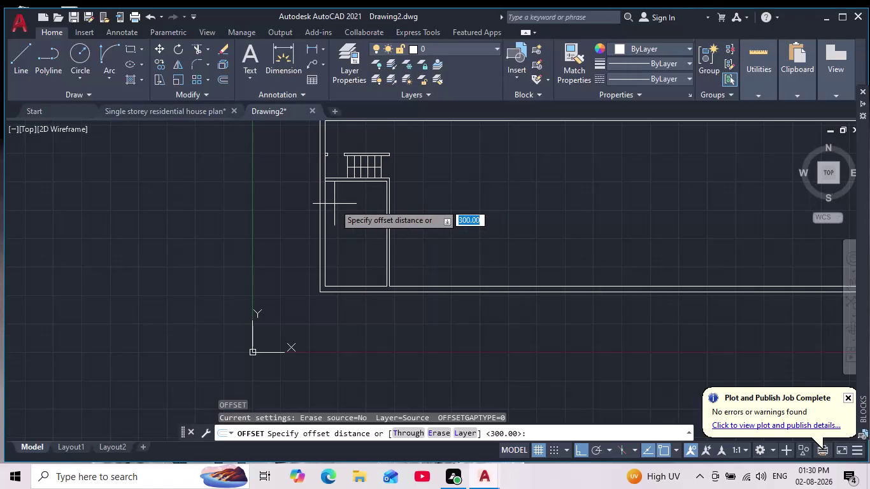
Offset the small room's top inner wall 1200 downward.
text(1)
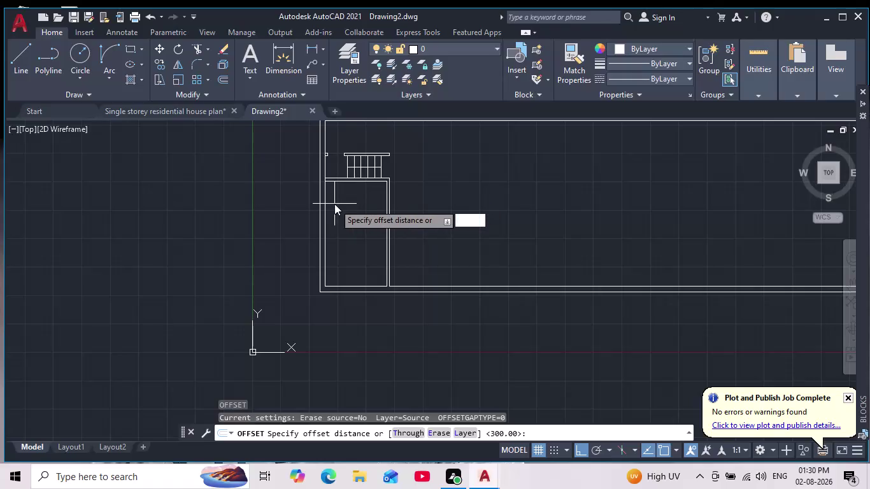
text(200)
key(Return)
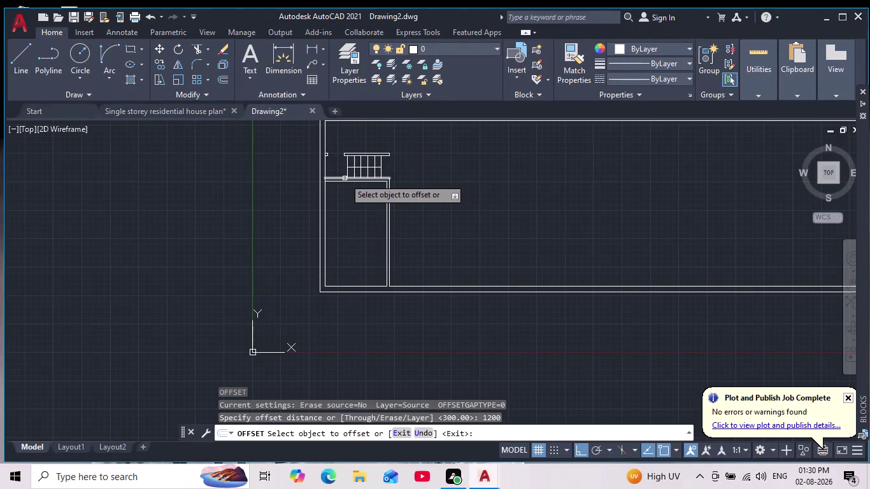
click(339, 181)
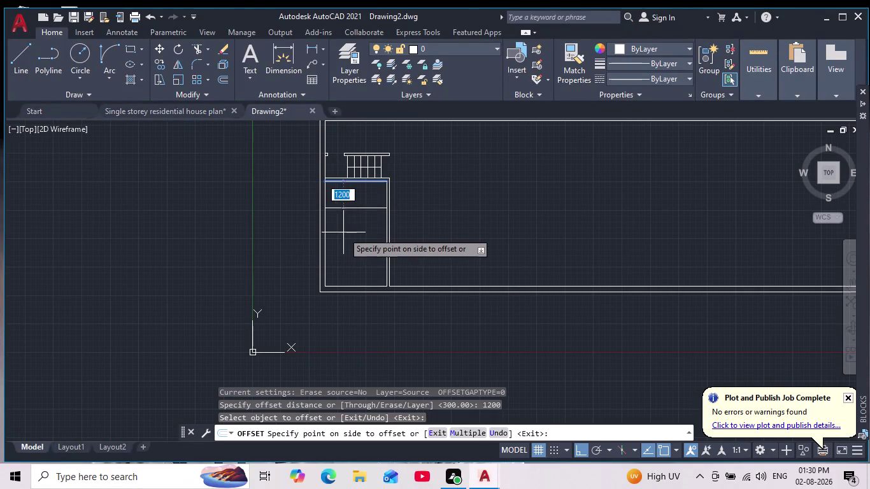
click(346, 232)
scroll(down, 3)
scroll(up, 3)
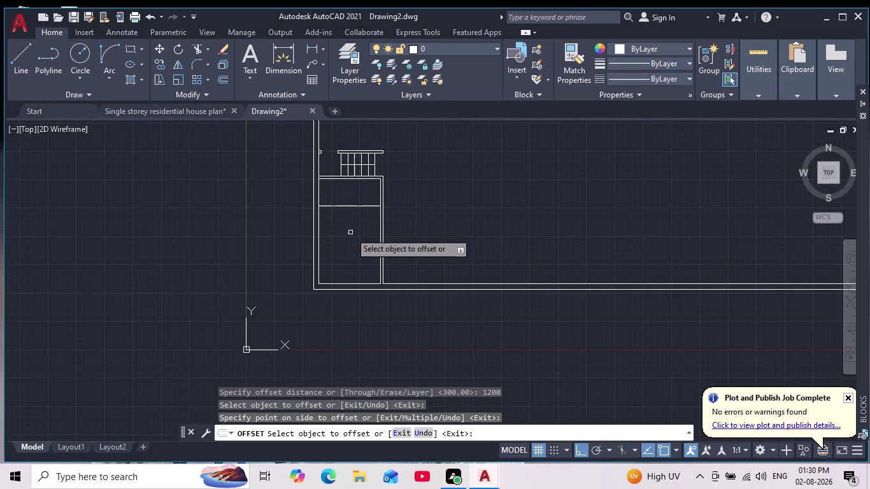
key(Return)
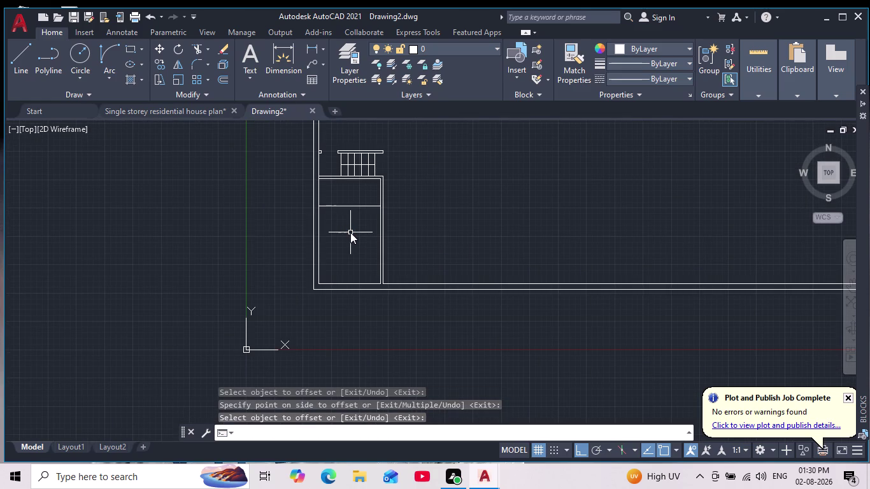
Offset the new horizontal line 115 below it to form a double wall.
key(Escape)
key(Escape)
key(o)
key(Return)
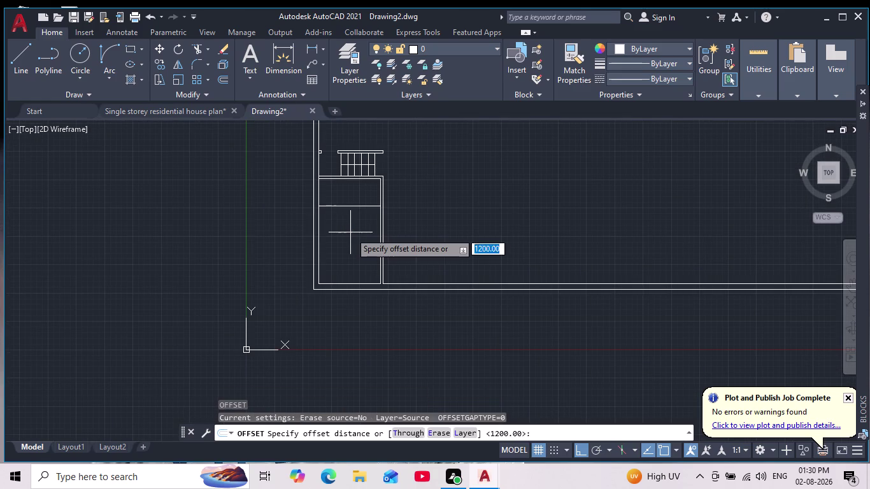
text(115)
key(Return)
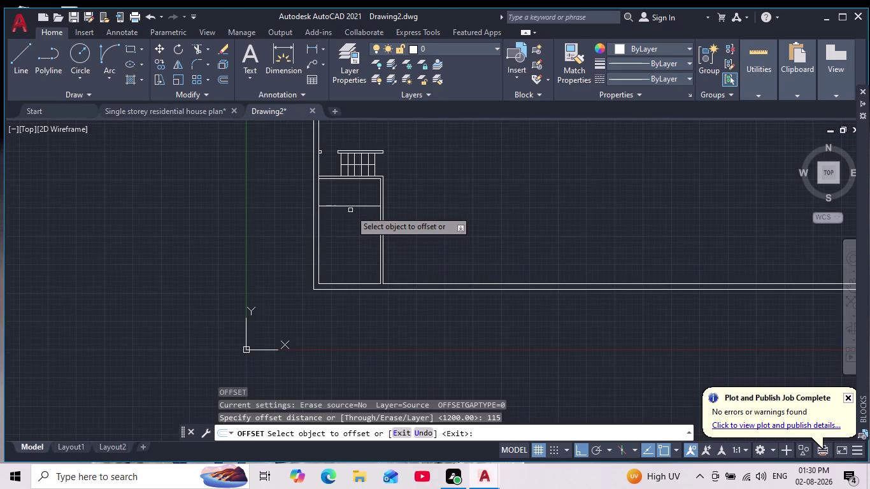
click(348, 207)
click(349, 217)
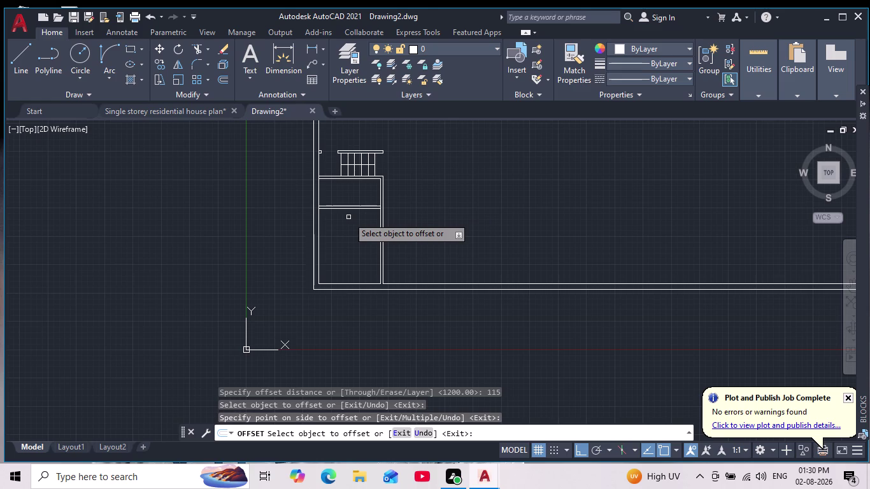
scroll(up, 3)
scroll(down, 3)
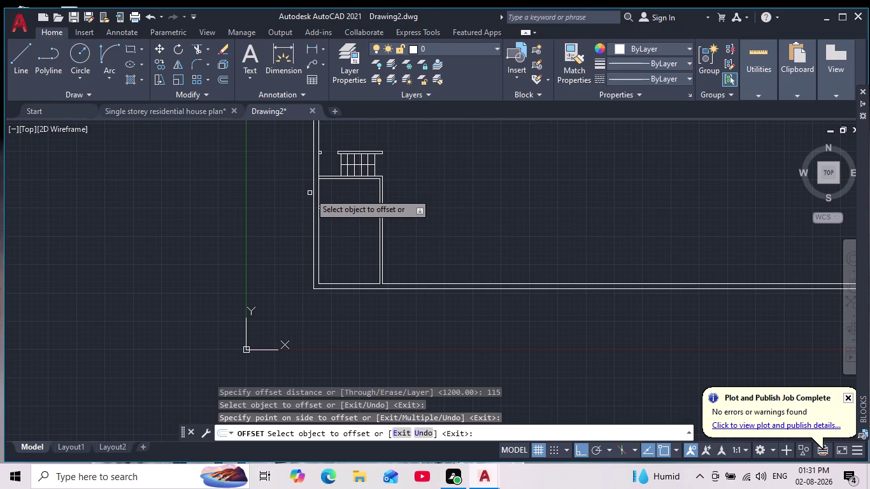
key(Escape)
key(Escape)
Draw a vertical line from the room's top-left corner down to the new interior wall.
scroll(up, 3)
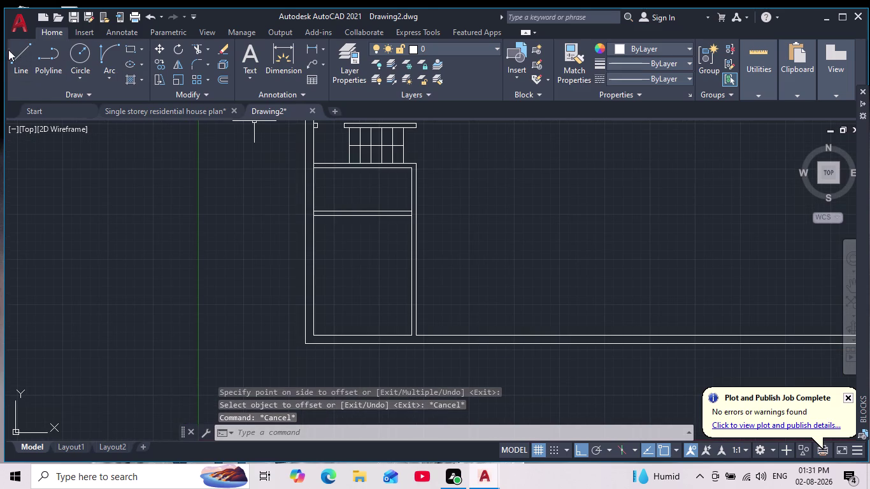
click(18, 51)
scroll(up, 3)
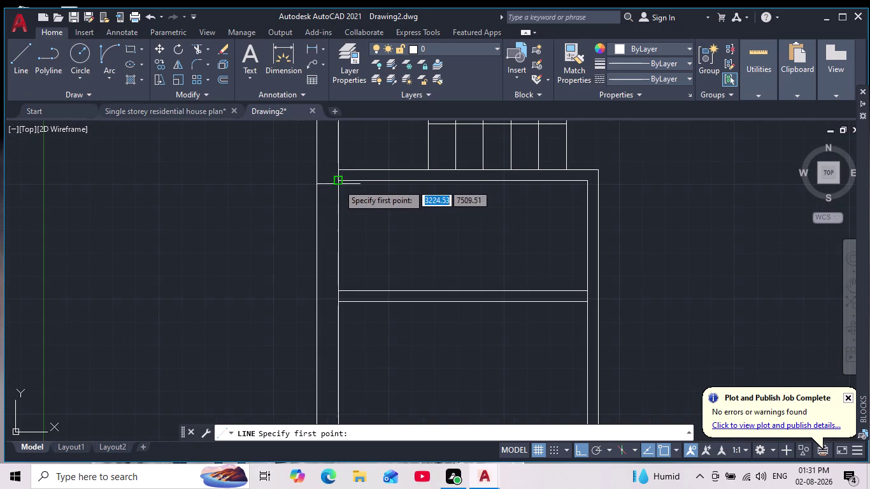
drag(337, 180, 342, 187)
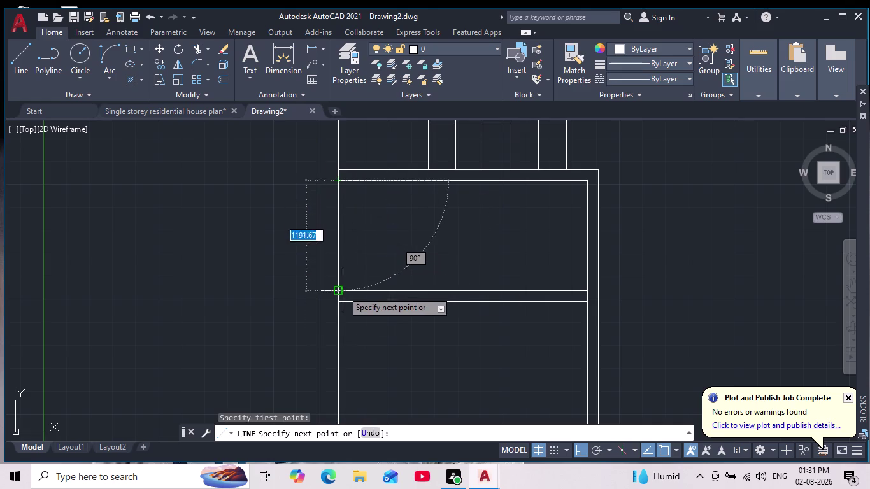
click(340, 290)
scroll(down, 3)
key(Escape)
middle_drag(366, 223, 354, 220)
scroll(down, 3)
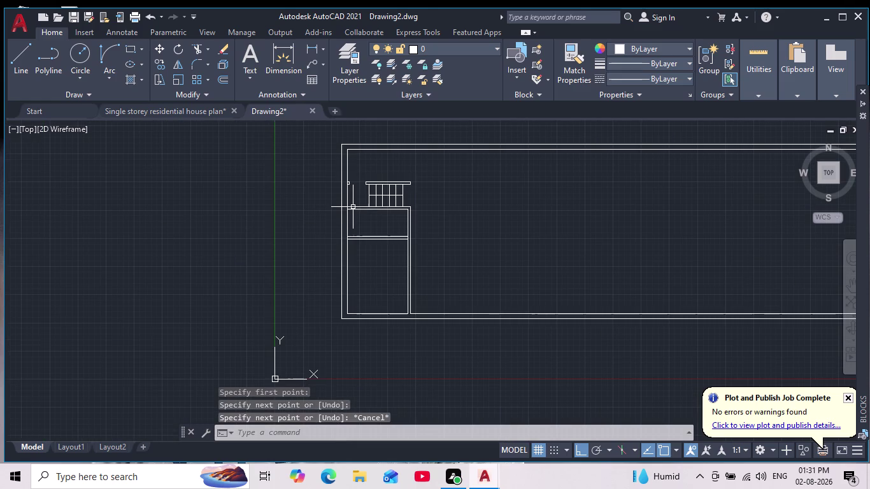
Offset the room's left inner wall 1500 to the right.
key(o)
key(Return)
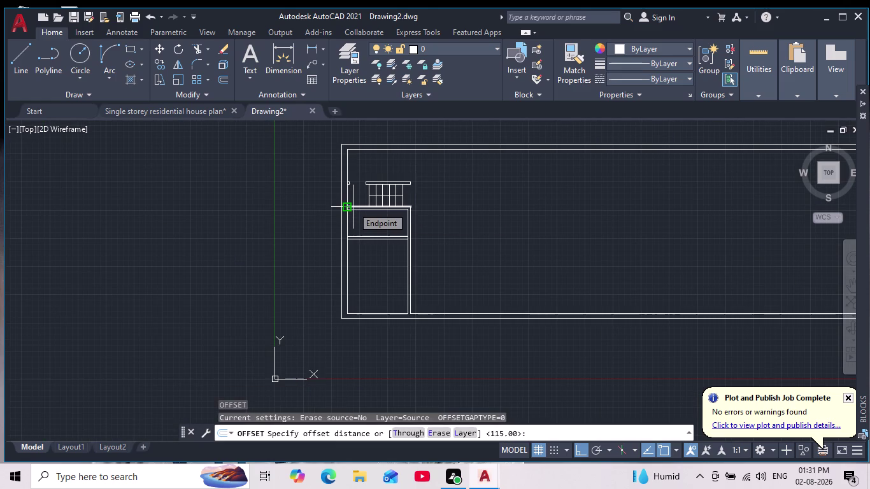
scroll(down, 3)
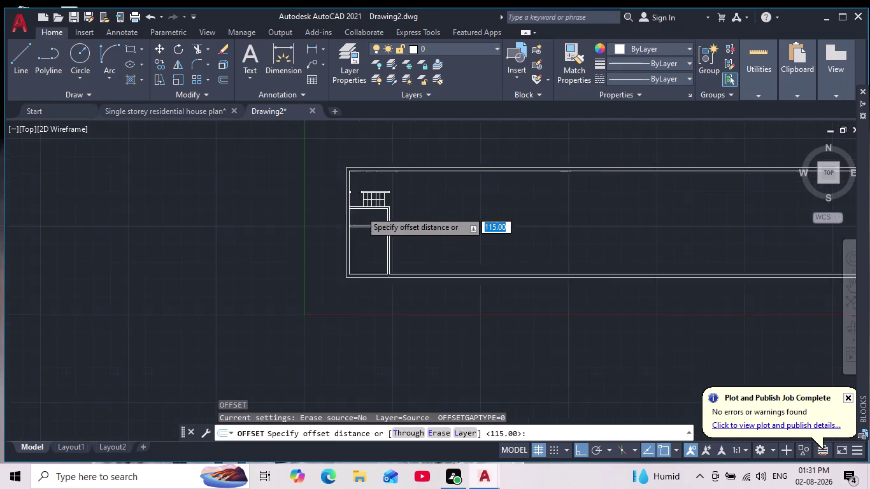
scroll(up, 3)
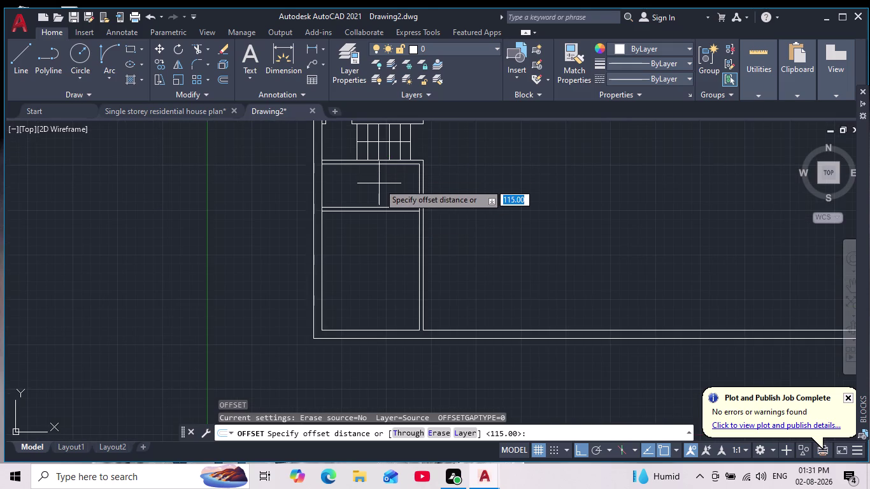
middle_drag(379, 183, 372, 211)
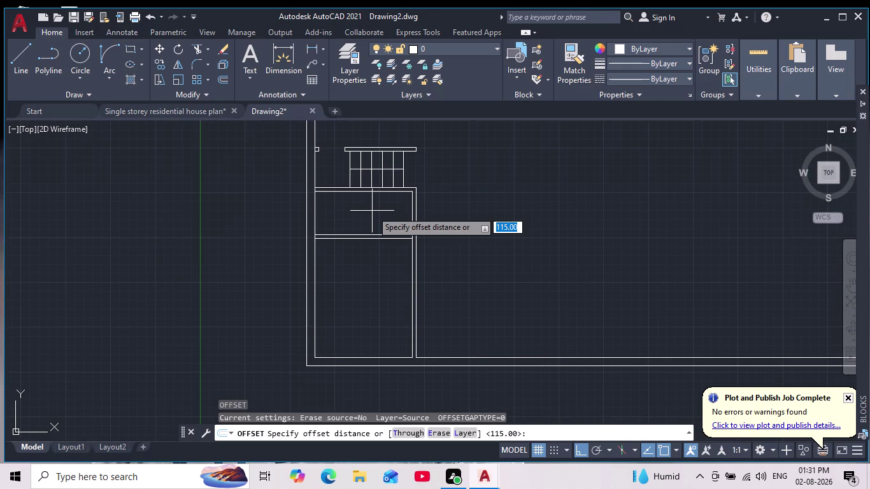
text(1500)
key(Return)
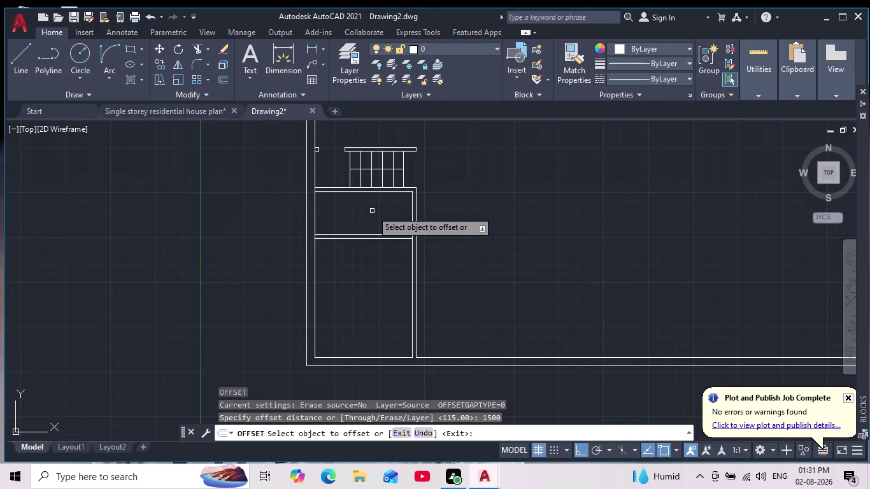
click(313, 216)
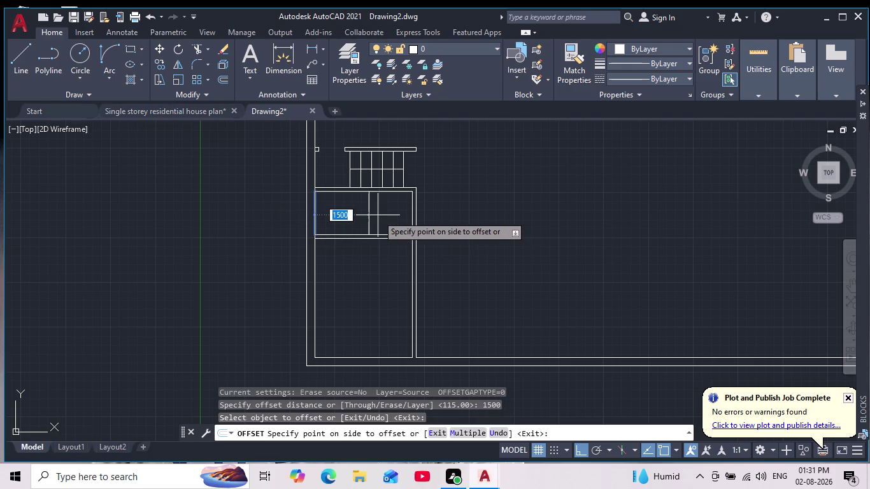
click(377, 215)
scroll(down, 3)
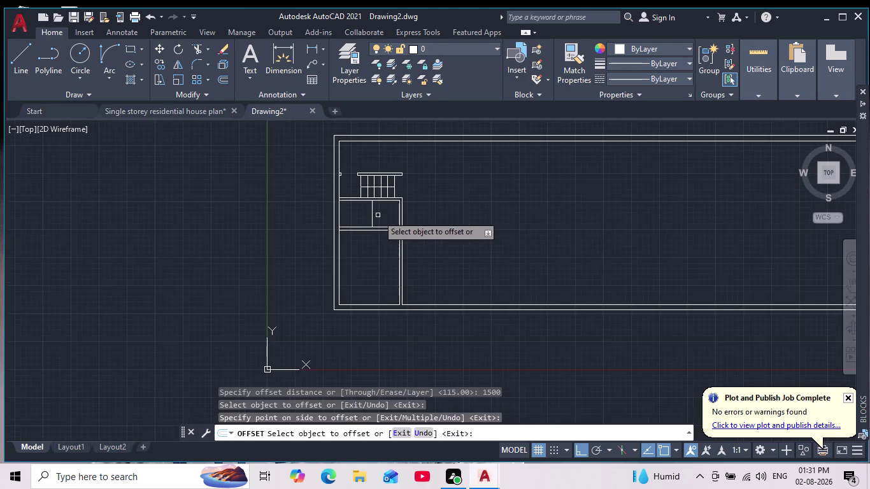
scroll(up, 3)
middle_click(378, 231)
key(Return)
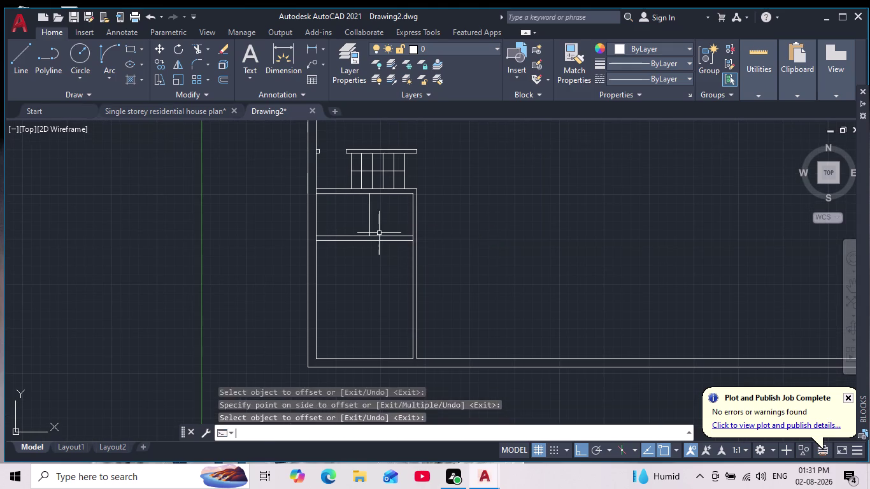
Offset the new vertical partition line by 115 to make a double-line wall.
key(Return)
text(115)
key(Return)
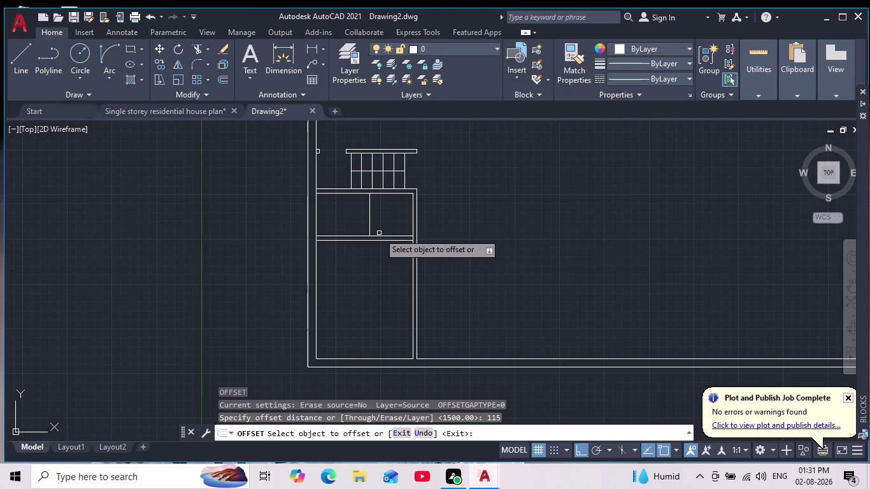
click(370, 223)
click(375, 223)
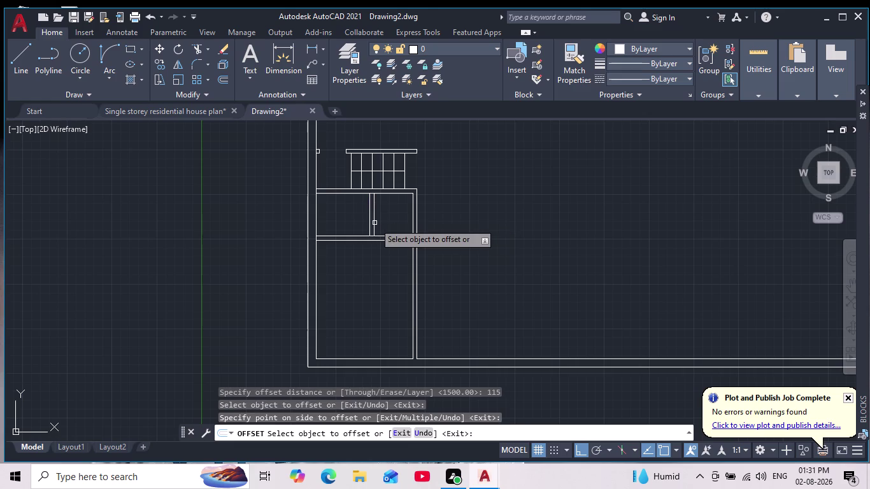
scroll(down, 3)
scroll(up, 3)
scroll(down, 3)
scroll(up, 3)
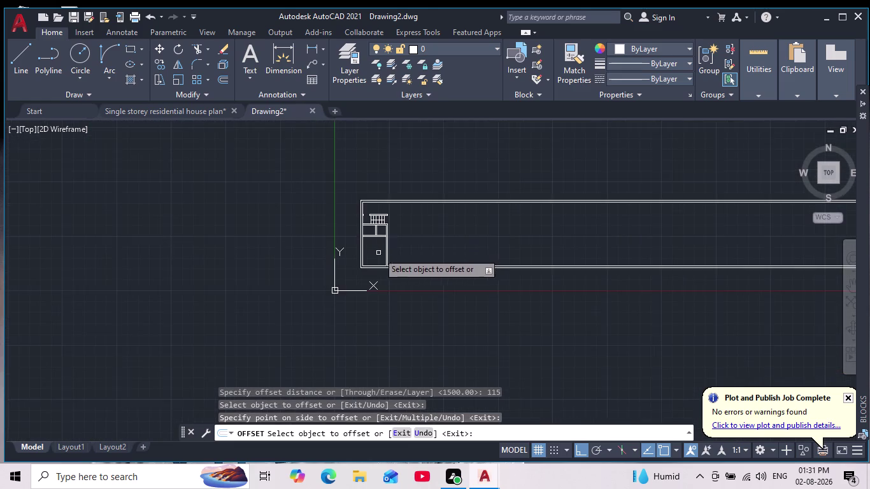
scroll(up, 3)
scroll(up, 3)
middle_drag(358, 223, 350, 247)
scroll(down, 3)
scroll(up, 3)
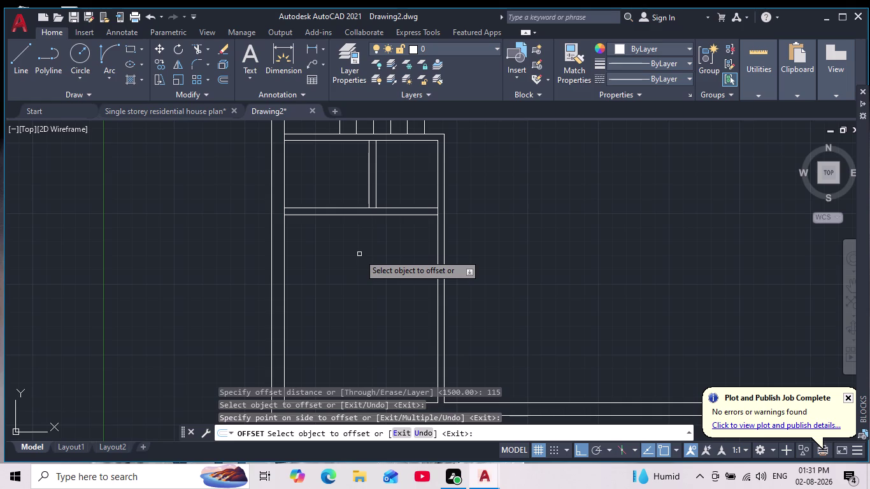
scroll(down, 3)
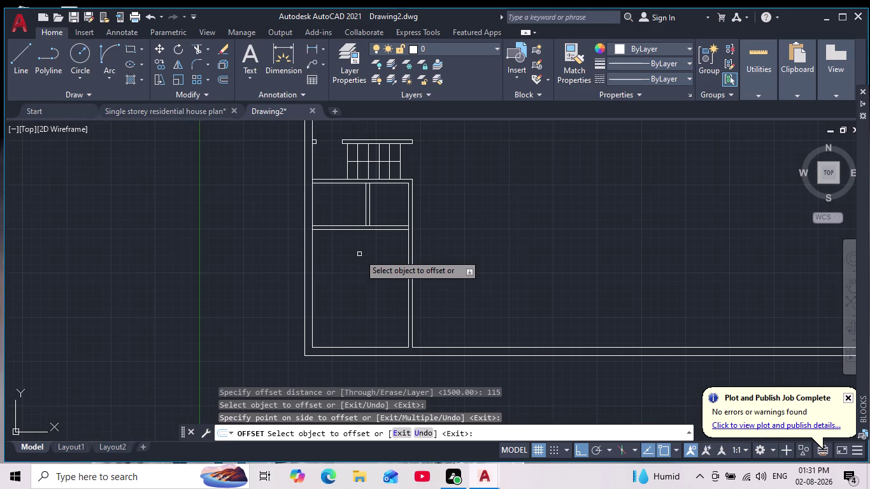
key(Escape)
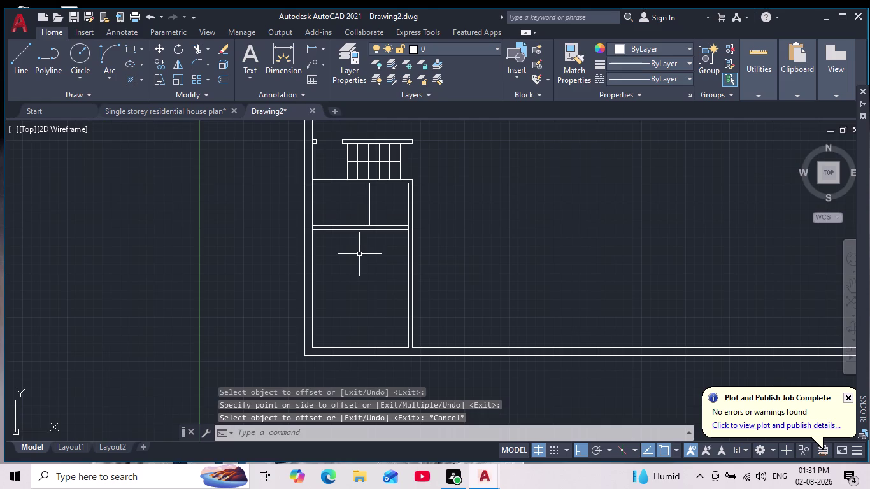
scroll(down, 3)
scroll(up, 3)
middle_drag(361, 239, 355, 283)
scroll(down, 3)
scroll(up, 3)
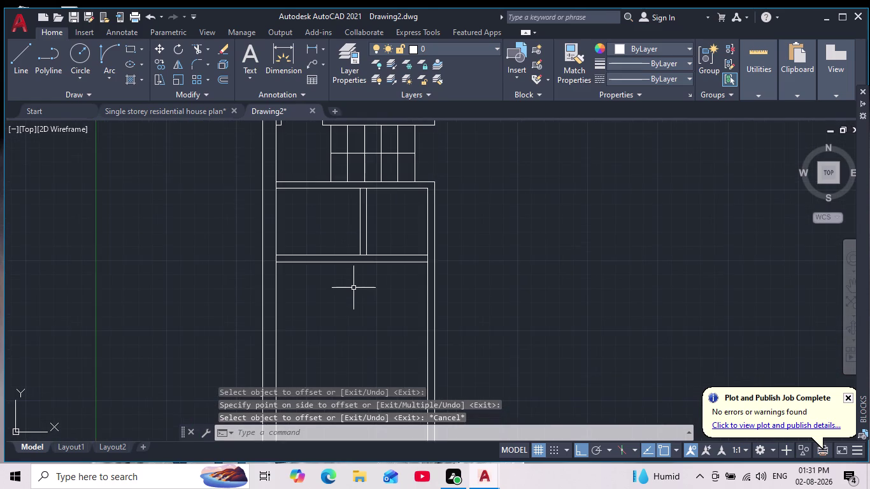
scroll(down, 3)
middle_drag(353, 288, 357, 270)
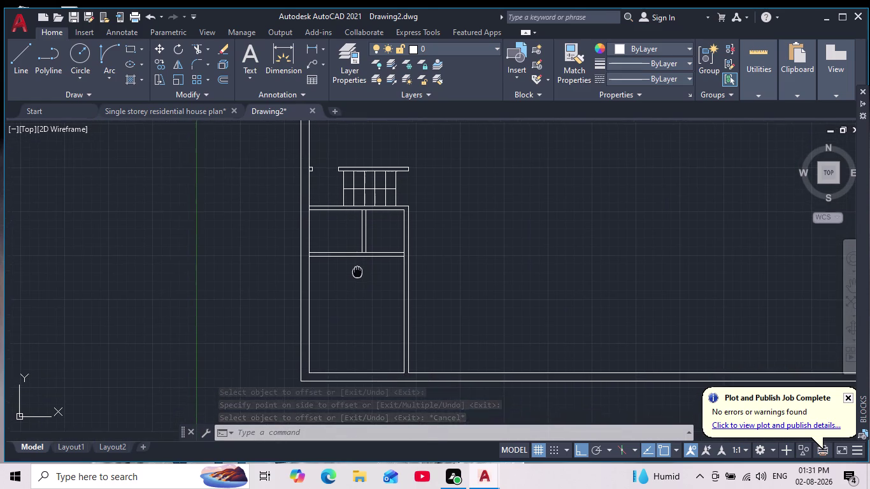
middle_drag(357, 270, 357, 264)
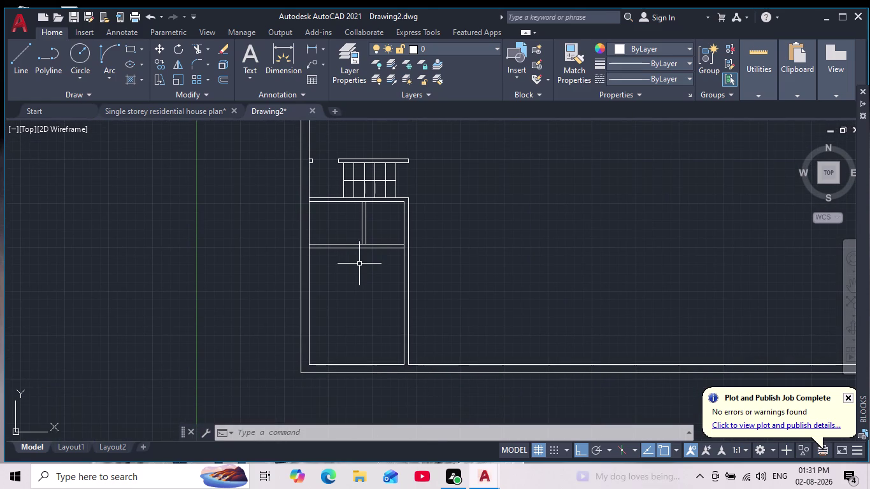
scroll(down, 3)
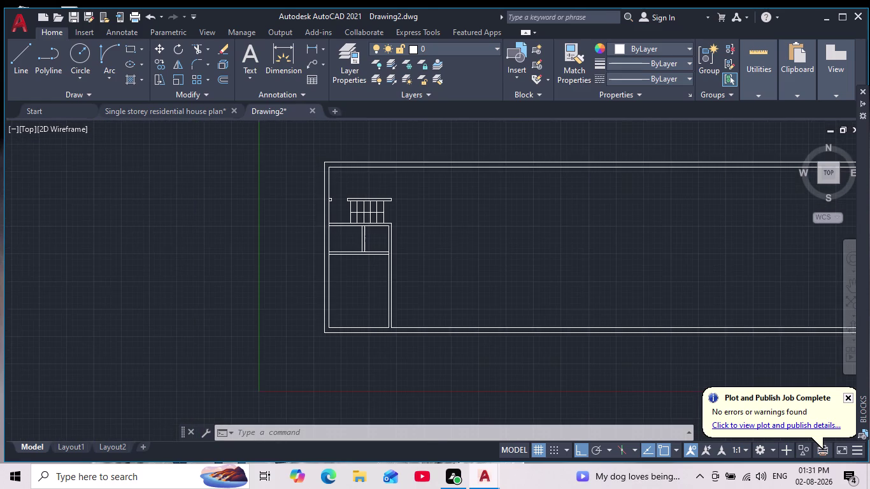
scroll(up, 3)
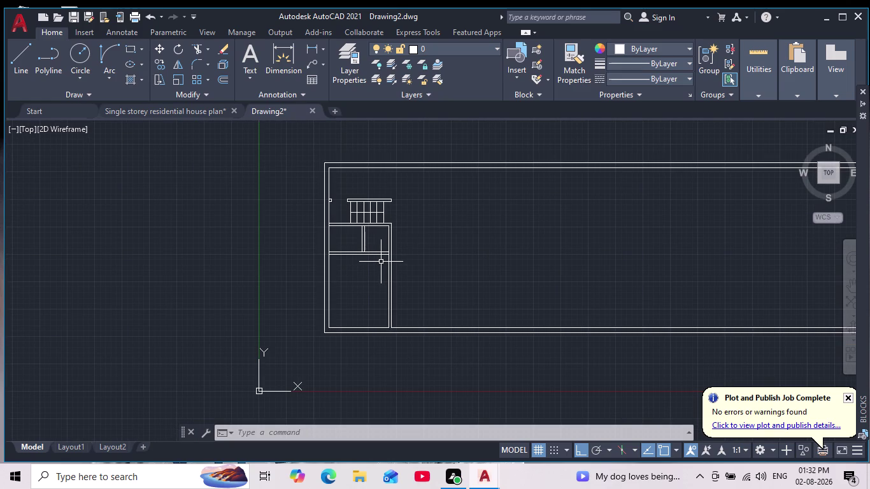
scroll(up, 3)
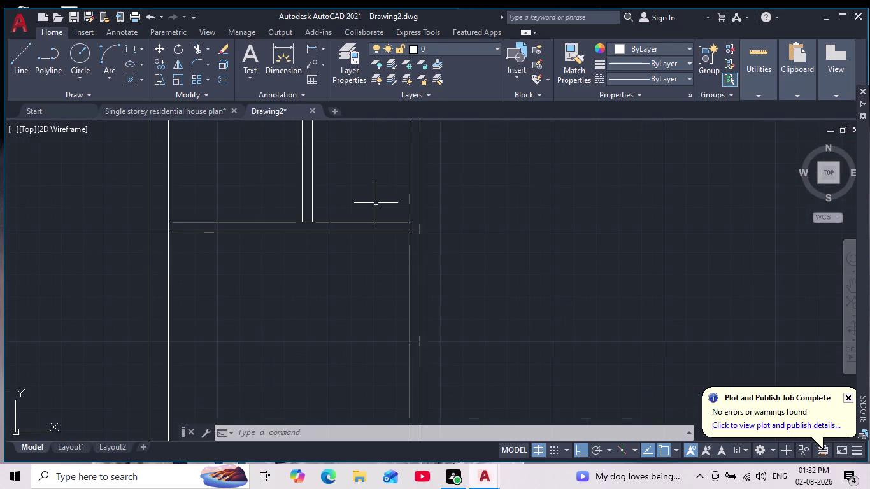
Start EXTEND on the wall lines, then cancel it.
text(ex)
key(Return)
drag(389, 212, 399, 244)
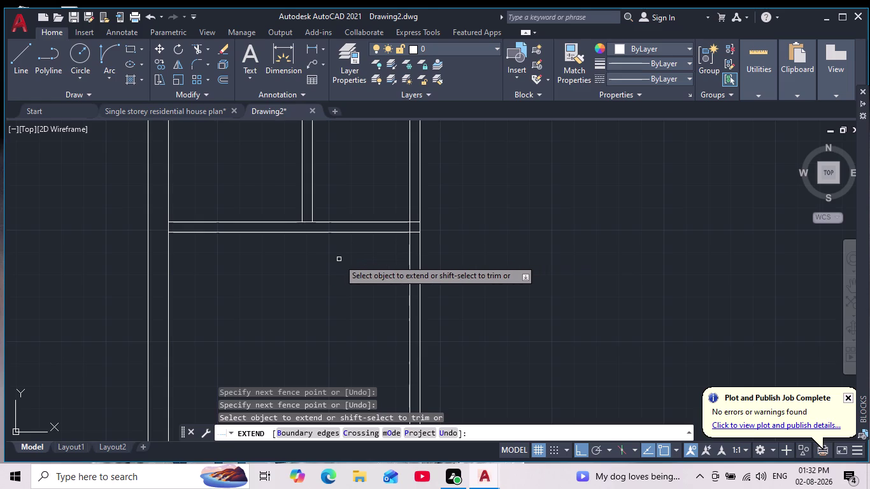
key(Escape)
key(Escape)
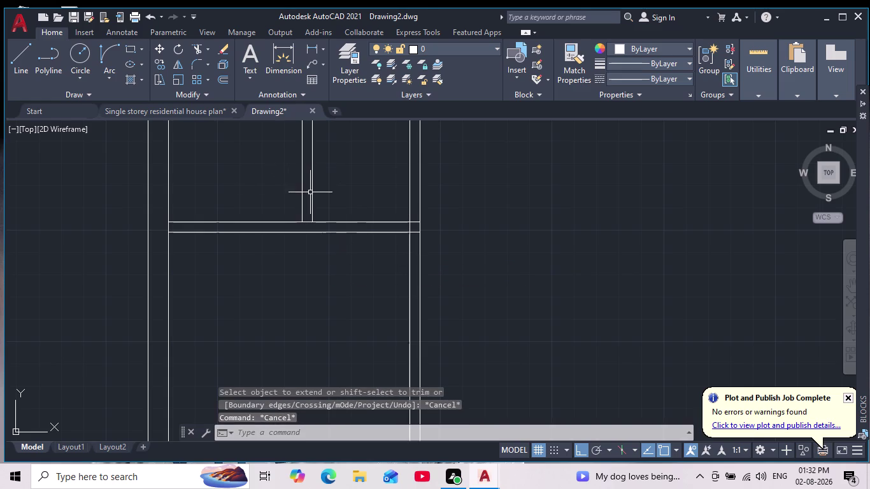
Attempt a fillet on a wall line pair, then cancel it.
click(202, 61)
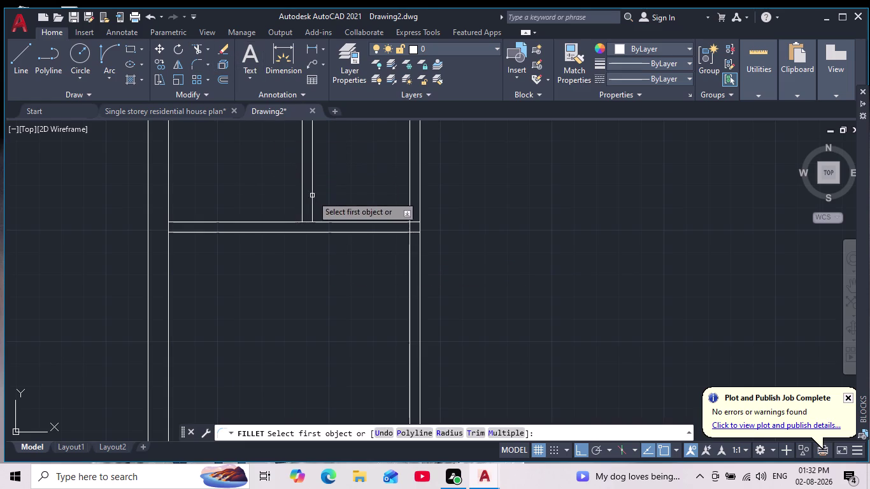
click(314, 201)
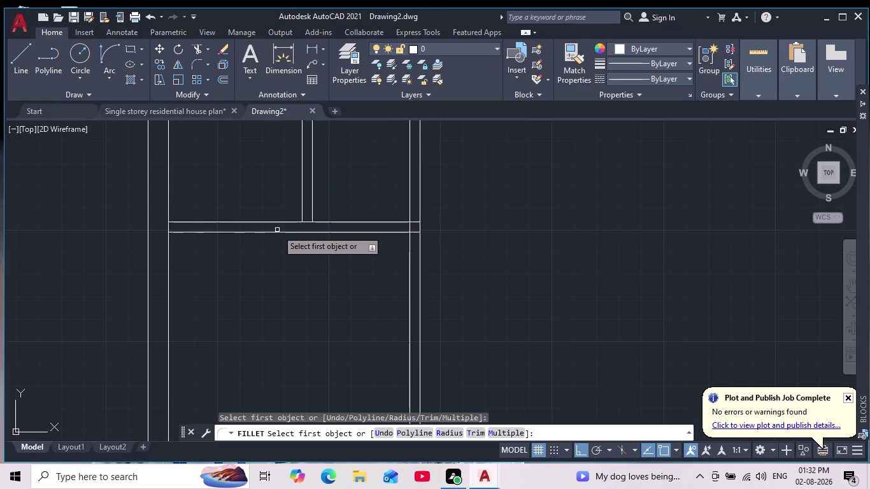
click(277, 233)
key(Escape)
key(Escape)
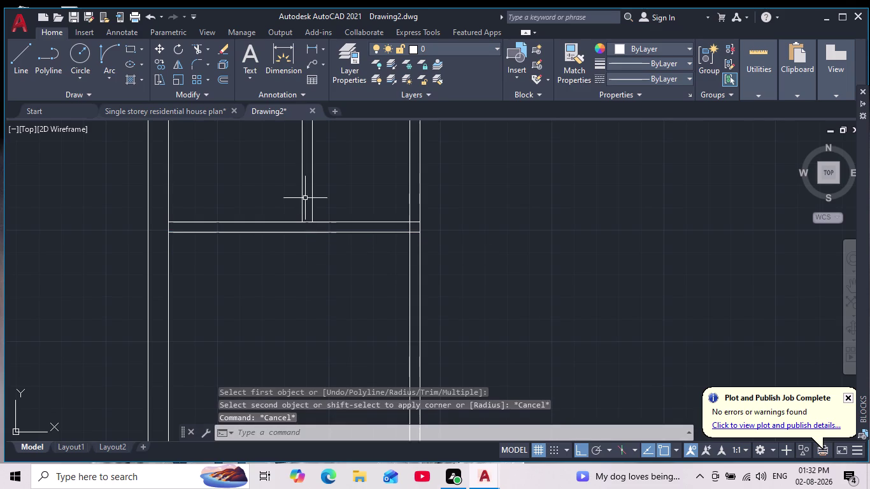
Fillet both vertical partition lines to the horizontal wall lines at square corners.
click(198, 61)
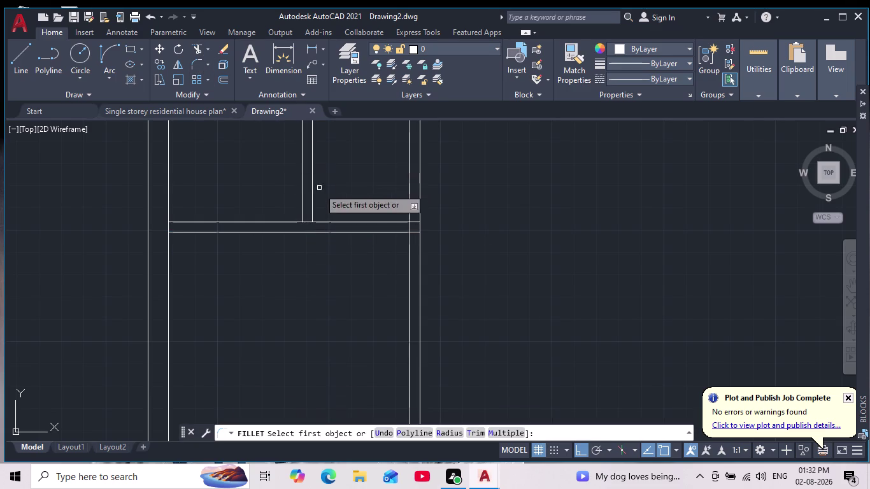
click(312, 205)
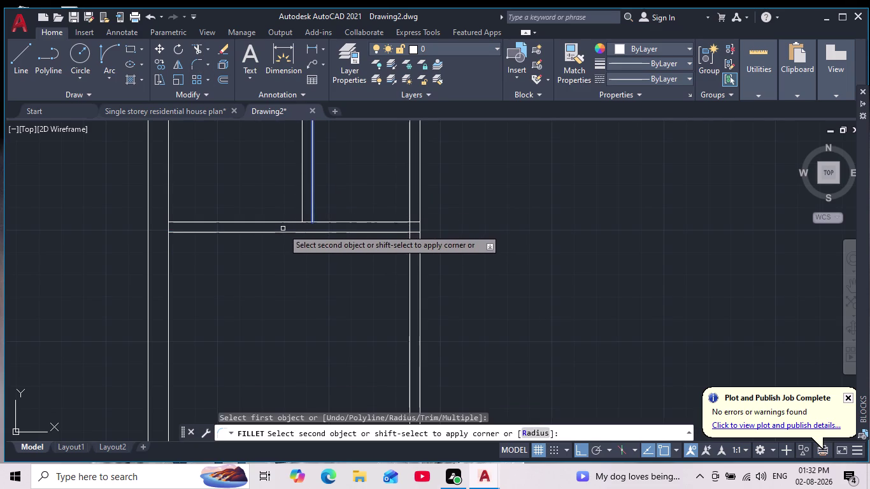
click(279, 233)
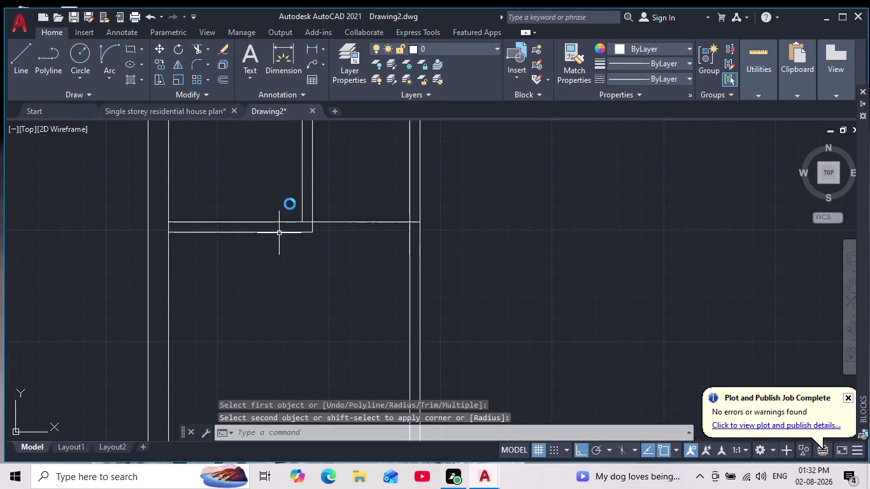
key(space)
click(300, 184)
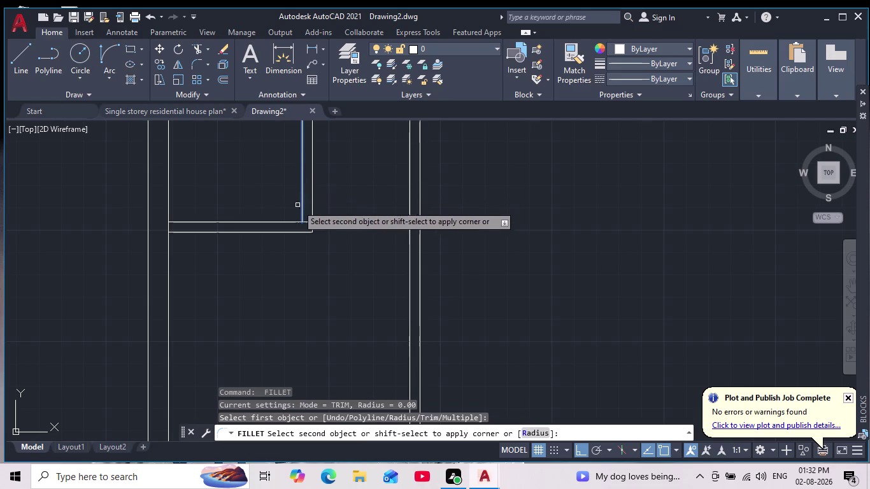
click(284, 221)
scroll(down, 3)
Clear any active command, centre the view on the interior rooms, and start Line.
scroll(up, 3)
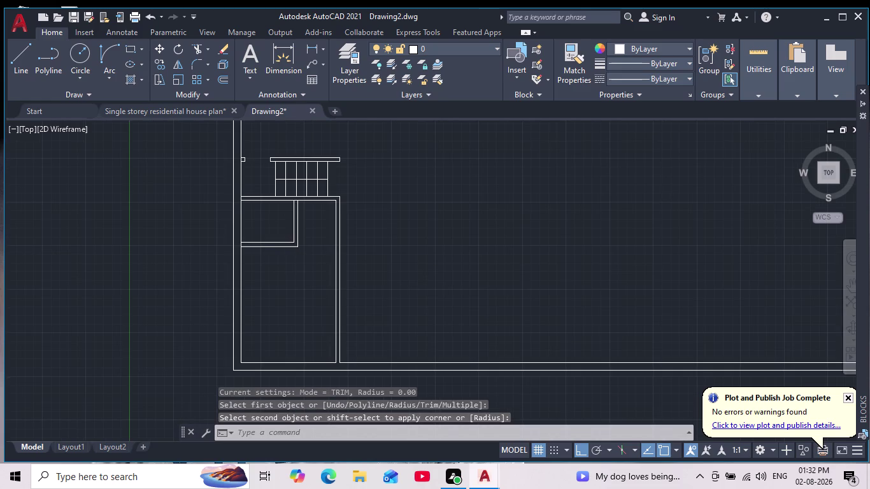
key(Escape)
key(Escape)
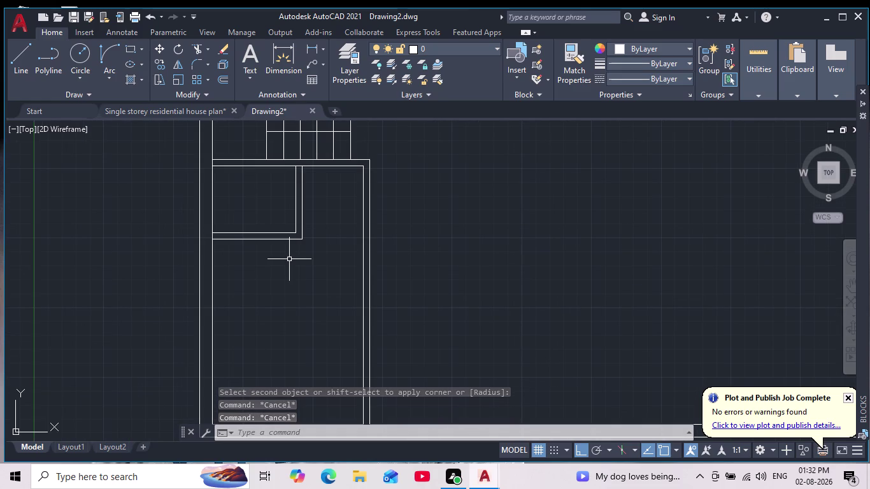
scroll(down, 3)
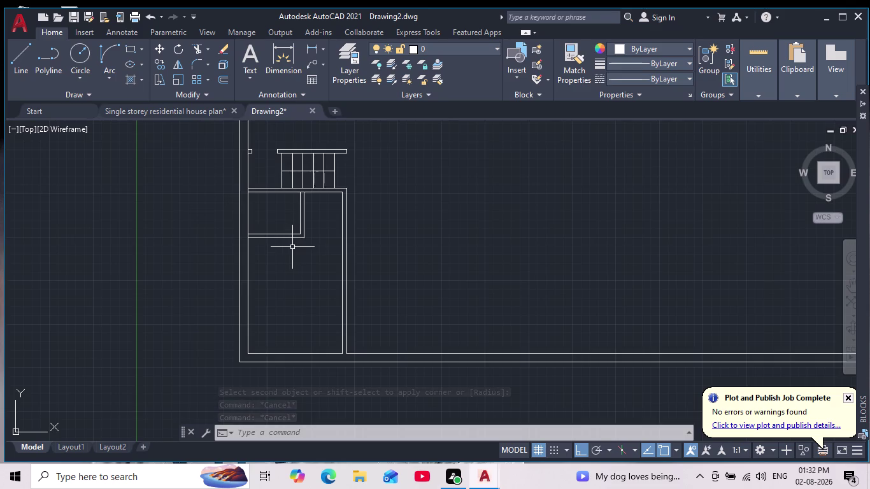
scroll(up, 3)
scroll(down, 3)
scroll(down, 3)
scroll(up, 3)
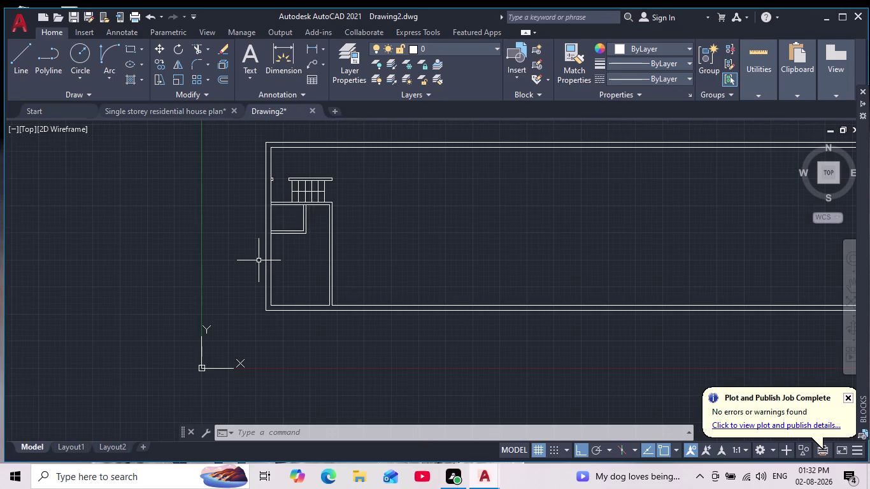
scroll(up, 3)
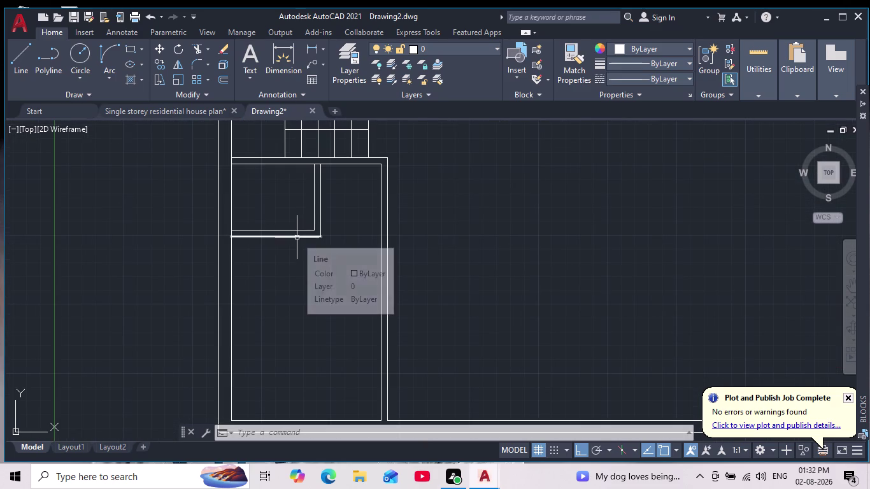
middle_drag(376, 241, 363, 213)
click(21, 61)
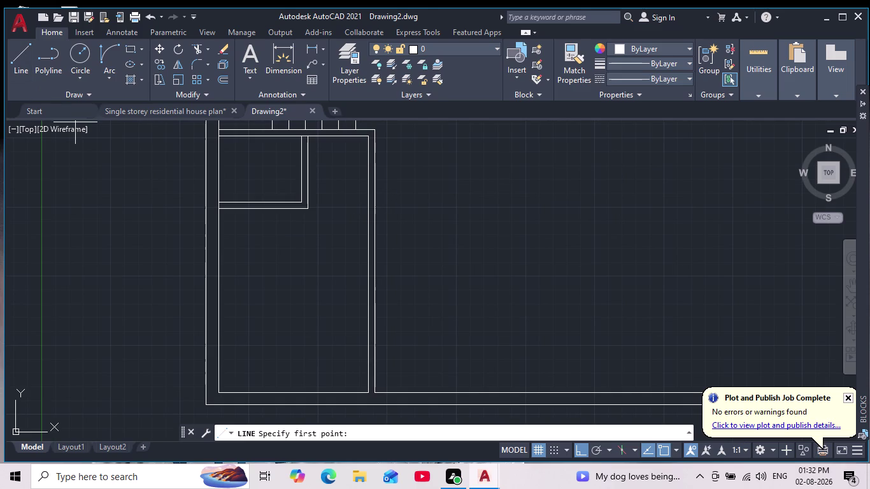
Pick line points from the right wall's inner face to its outer face, then cancel.
click(368, 207)
scroll(up, 3)
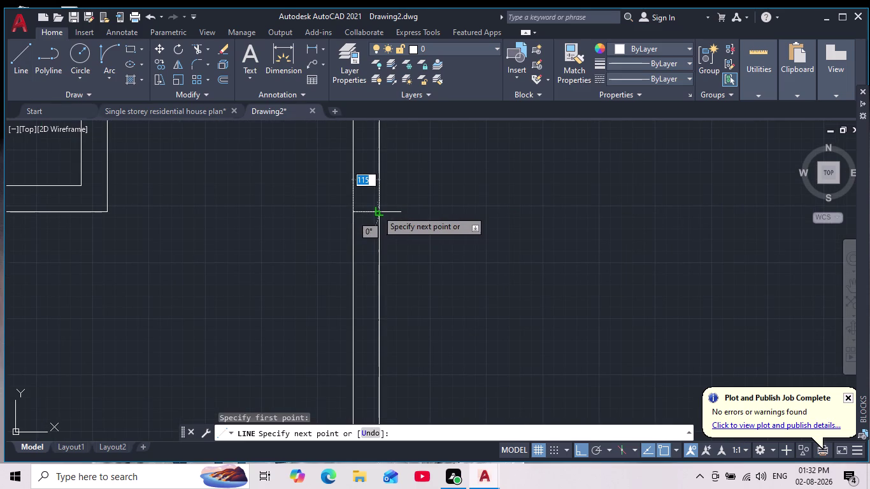
click(377, 210)
key(Escape)
Pan and zoom across the plan to check the wall, ending with the whole plan in view.
scroll(down, 3)
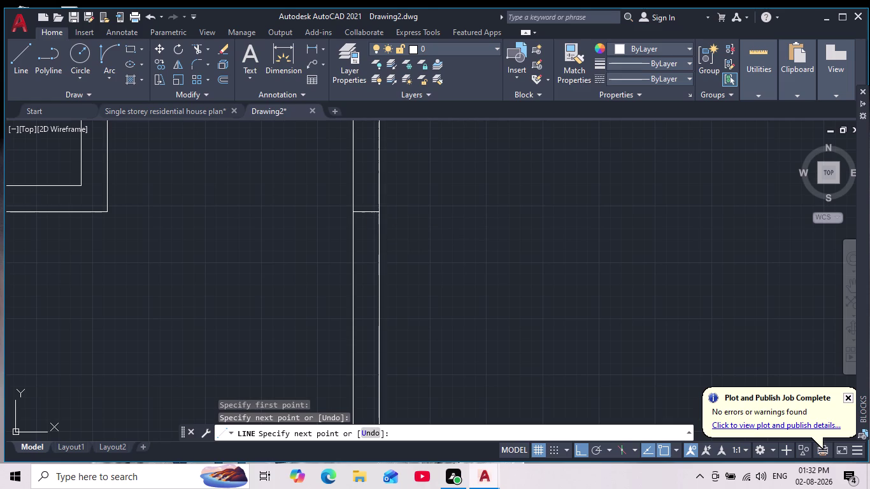
middle_click(377, 223)
scroll(down, 3)
scroll(up, 3)
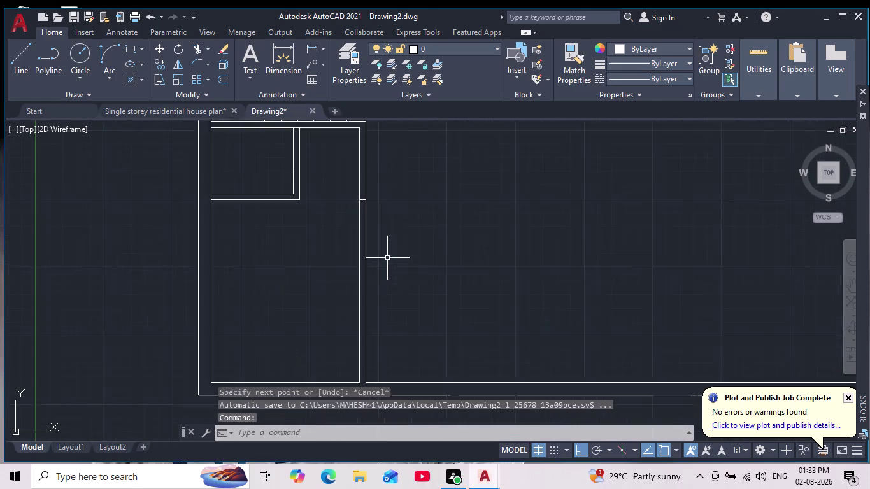
middle_drag(362, 213, 370, 243)
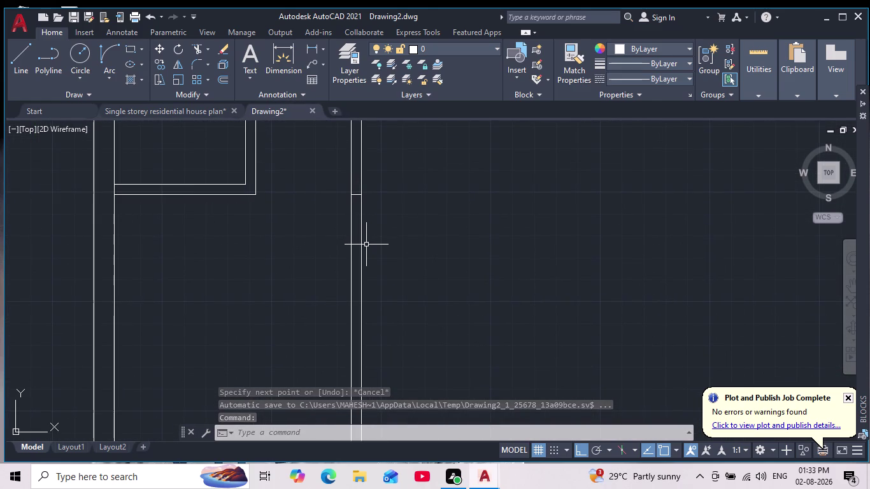
scroll(down, 3)
scroll(up, 3)
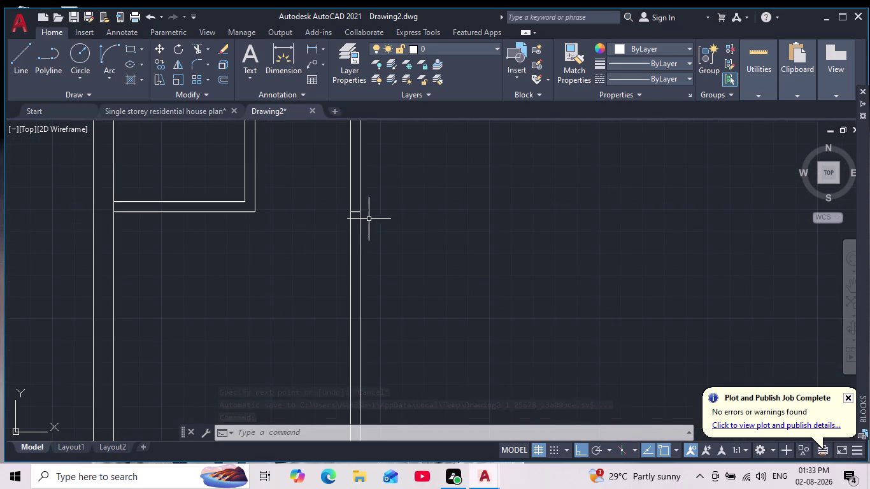
scroll(down, 3)
scroll(up, 3)
scroll(up, 3)
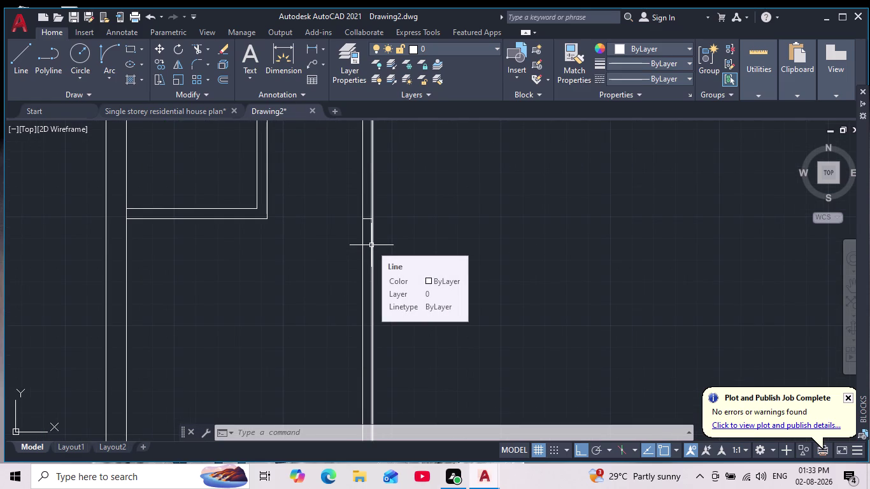
scroll(down, 3)
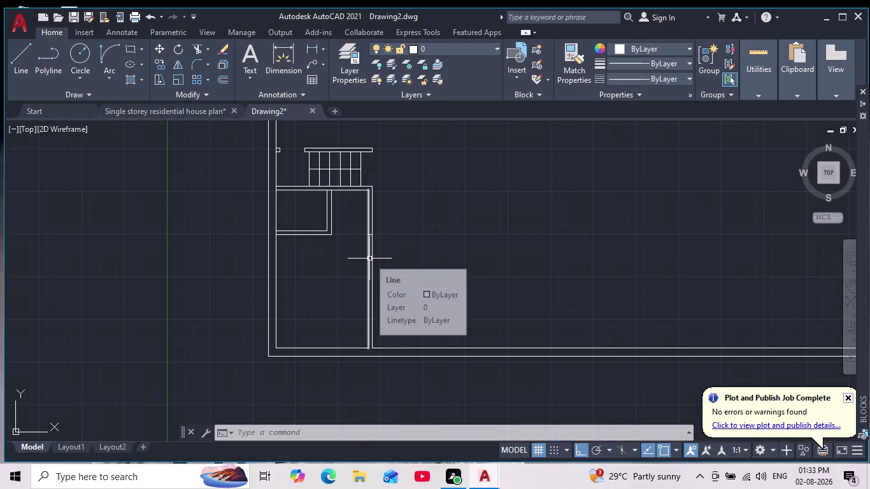
scroll(up, 3)
scroll(down, 3)
middle_drag(425, 231, 418, 237)
scroll(down, 3)
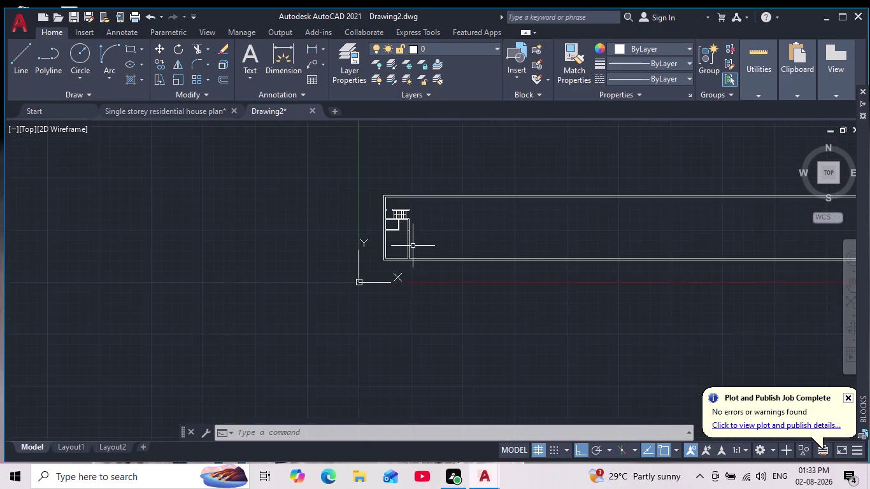
scroll(up, 3)
scroll(up, 3)
scroll(down, 3)
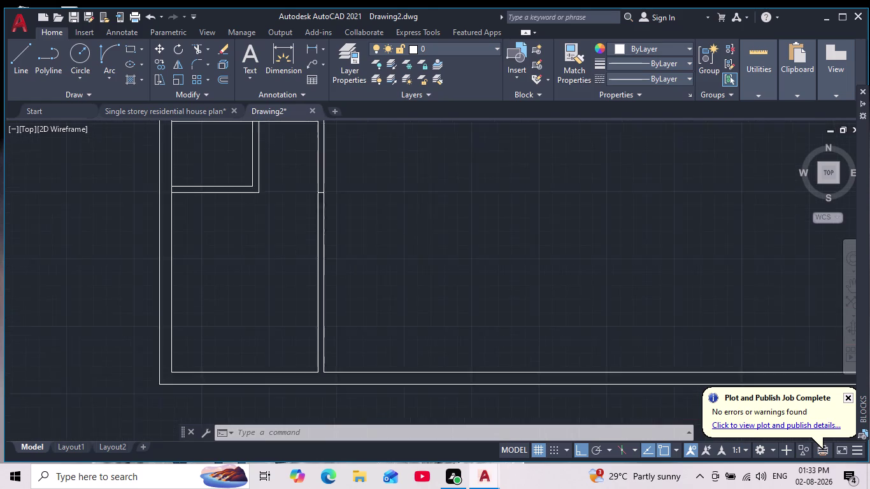
scroll(down, 3)
middle_drag(417, 233, 417, 245)
Switch to the Single storey residential house plan and pan to the living room's bottom wall and door.
click(144, 110)
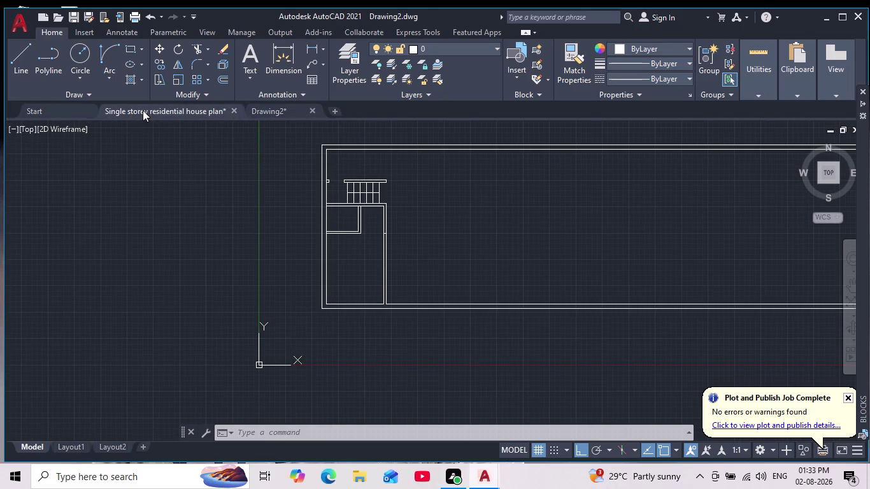
scroll(up, 3)
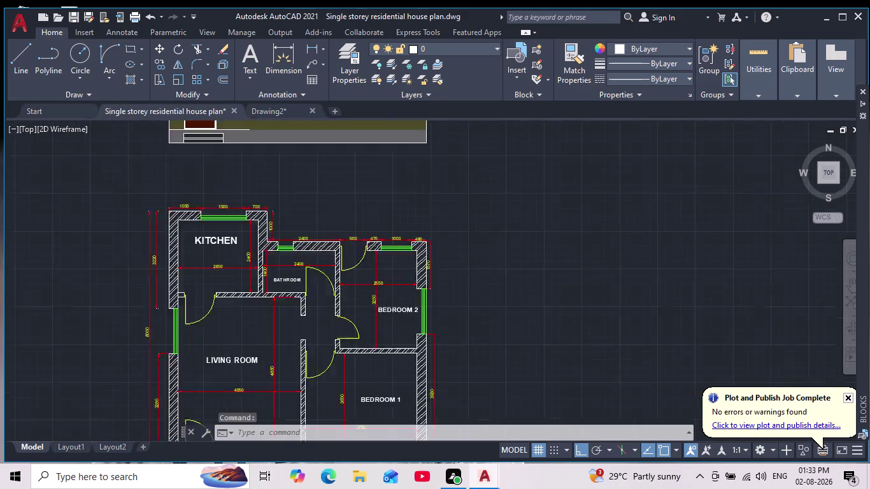
middle_drag(267, 304, 306, 242)
scroll(down, 3)
scroll(up, 3)
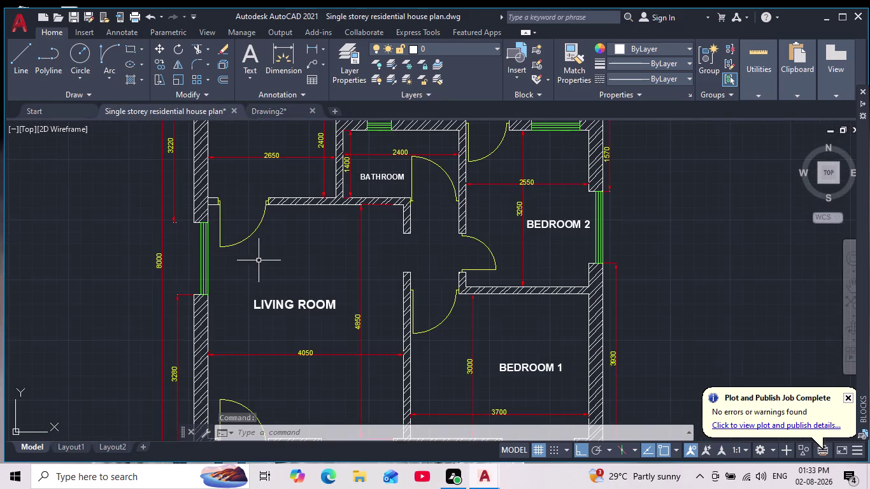
middle_drag(281, 263, 267, 241)
scroll(down, 3)
scroll(up, 3)
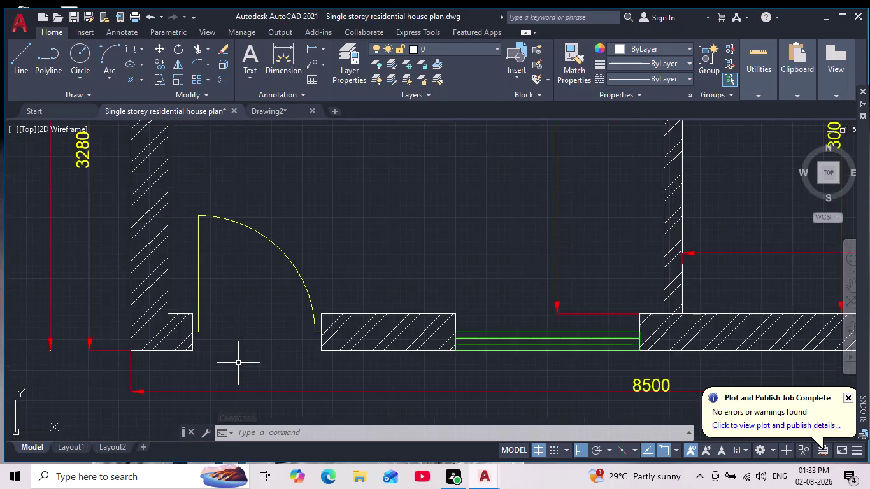
scroll(down, 3)
scroll(up, 3)
Inspect the living room's front door and bottom wall detail, then return to Drawing2.
middle_drag(379, 239, 375, 281)
middle_click(375, 288)
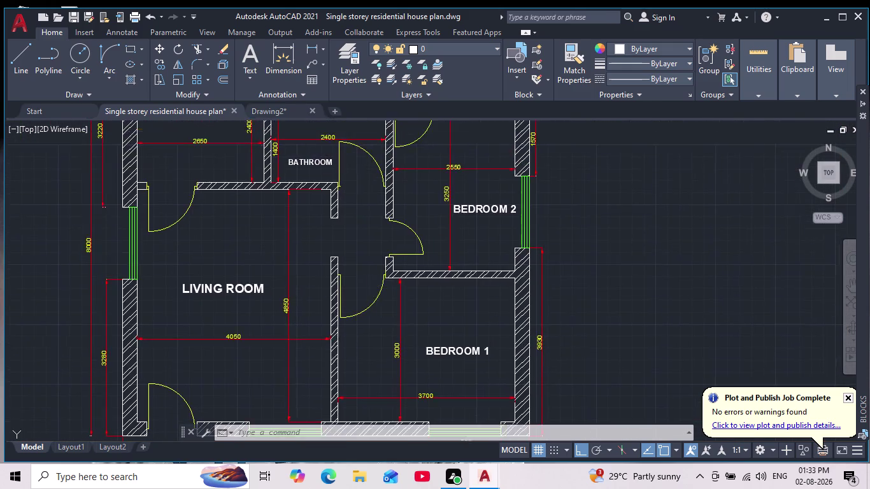
scroll(down, 3)
middle_drag(301, 270, 304, 270)
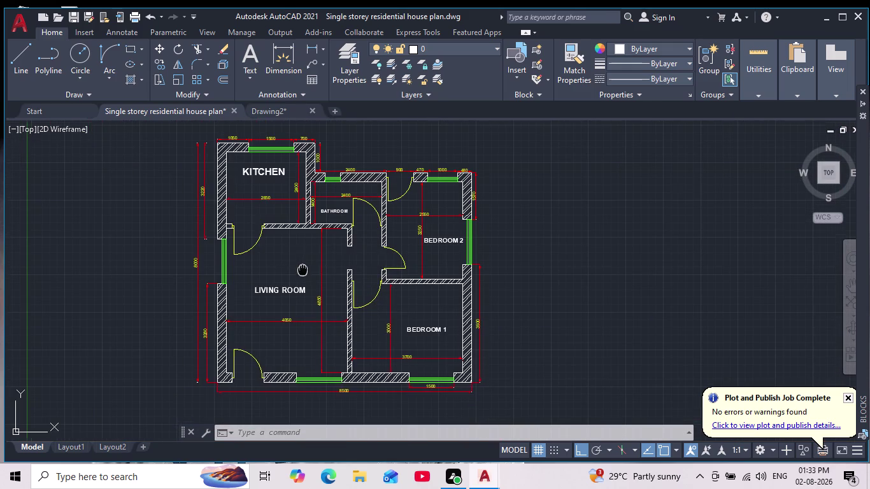
middle_drag(304, 270, 342, 227)
scroll(up, 3)
middle_drag(258, 276, 279, 240)
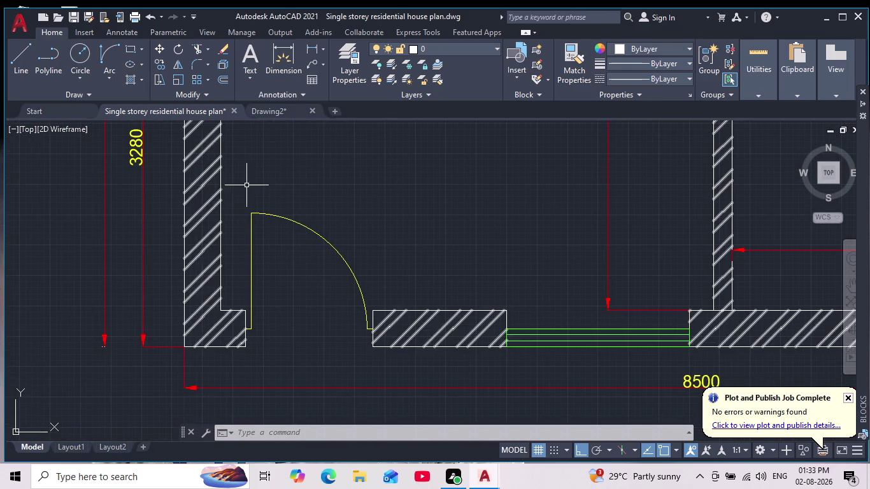
click(267, 114)
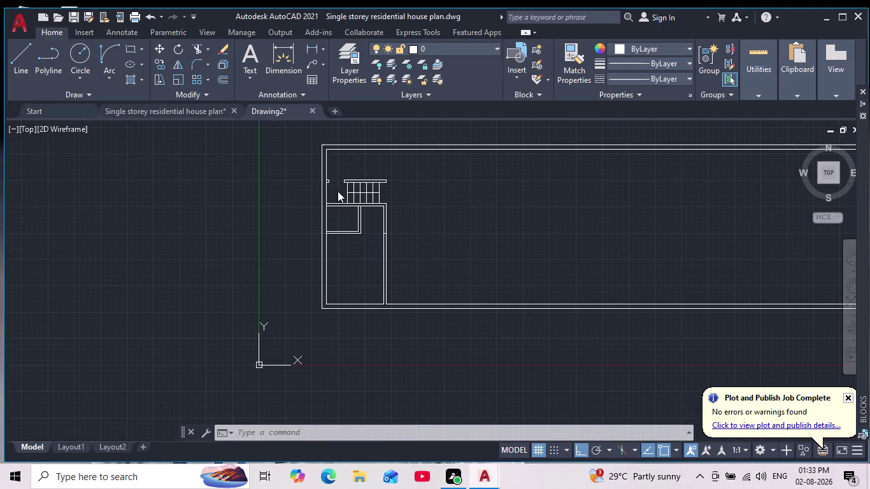
scroll(down, 3)
scroll(up, 3)
middle_drag(421, 240, 420, 240)
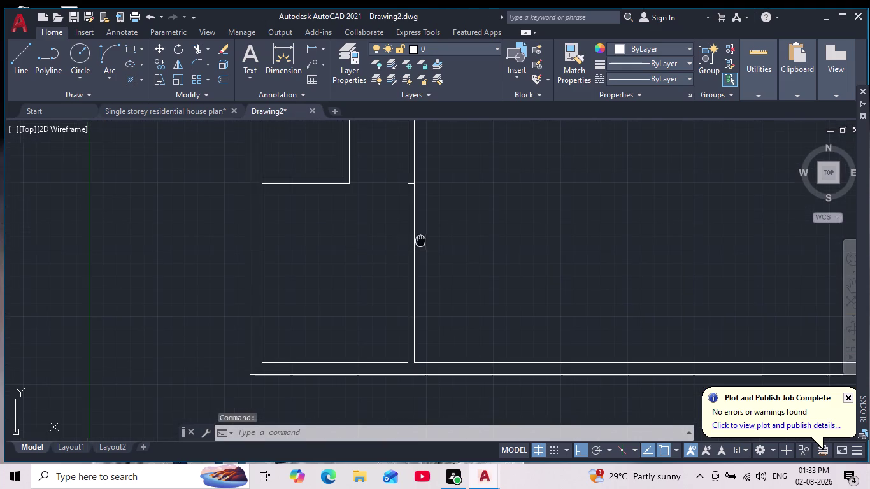
middle_drag(420, 241, 416, 246)
scroll(down, 3)
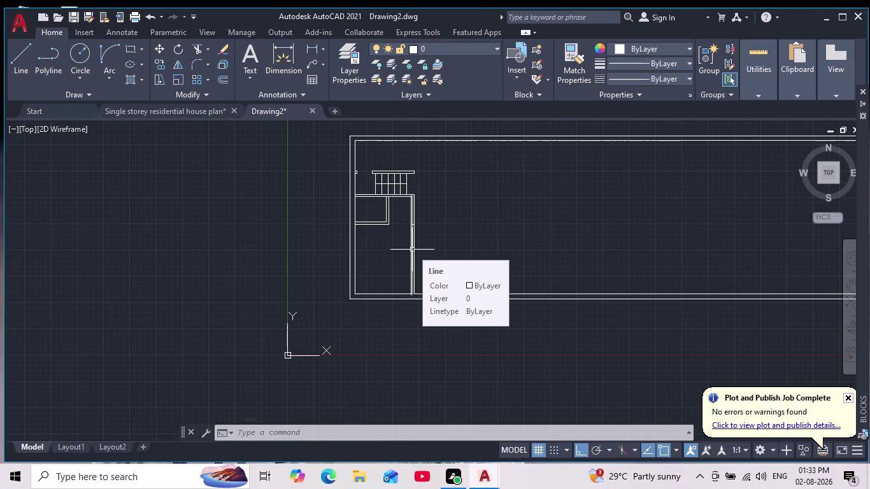
scroll(up, 3)
middle_drag(447, 233, 449, 231)
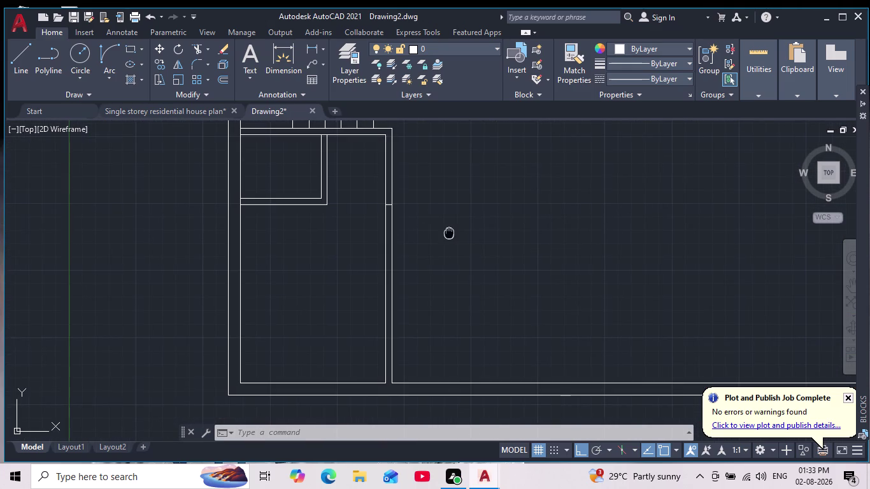
middle_drag(448, 232, 424, 259)
scroll(down, 3)
scroll(up, 3)
scroll(down, 3)
scroll(up, 3)
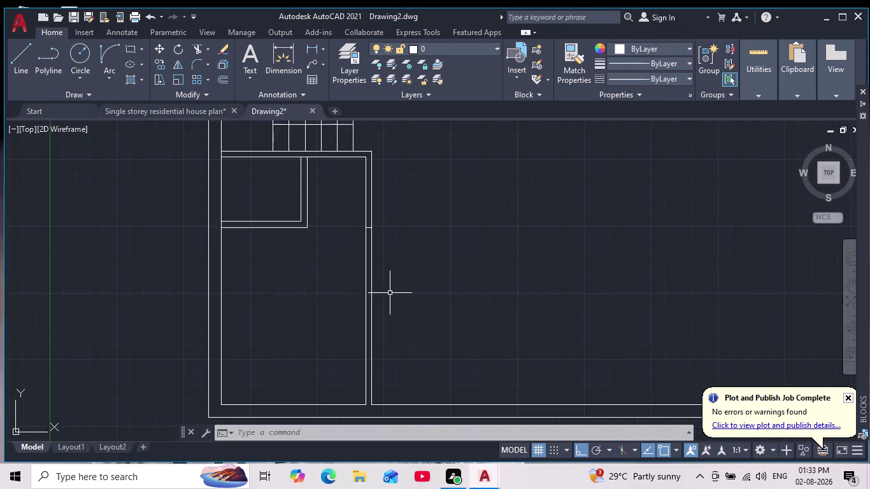
middle_drag(403, 287, 462, 253)
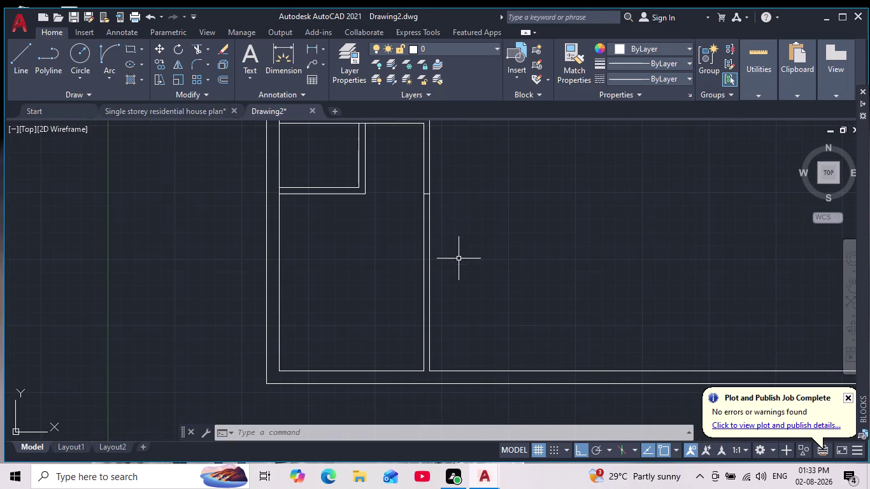
scroll(down, 3)
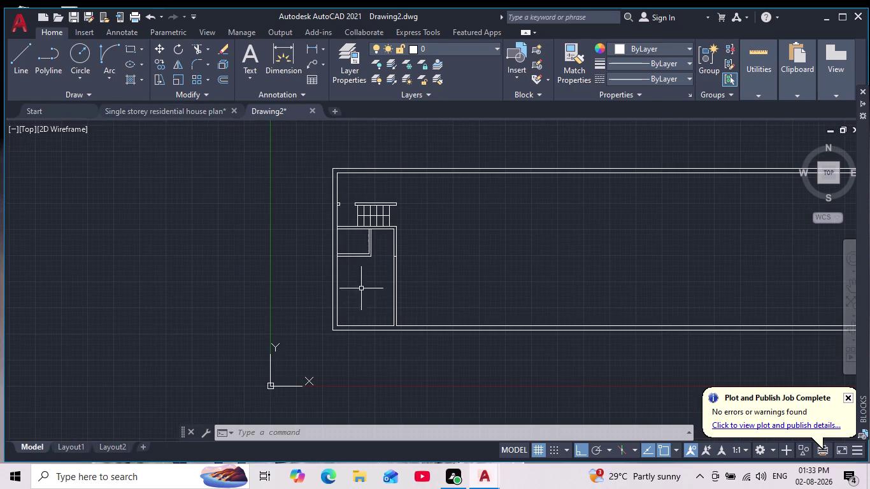
scroll(down, 3)
scroll(up, 3)
middle_drag(362, 291, 351, 269)
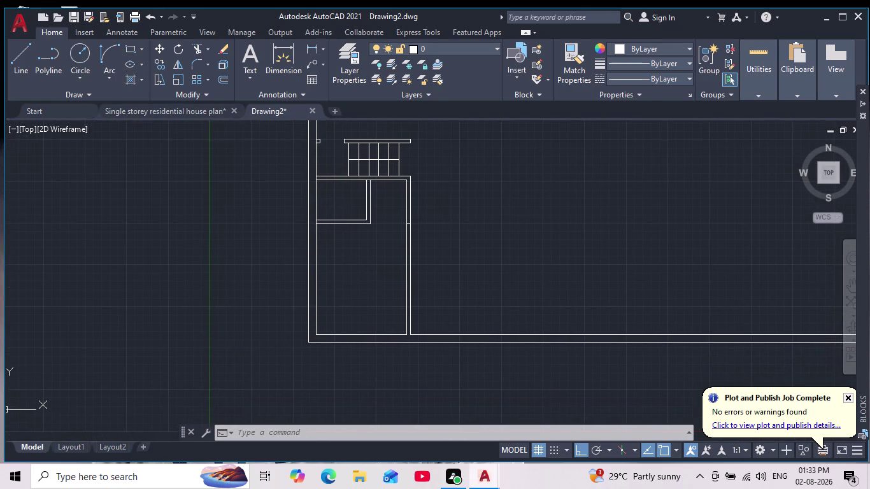
scroll(down, 3)
scroll(up, 3)
middle_drag(374, 234, 376, 291)
scroll(down, 3)
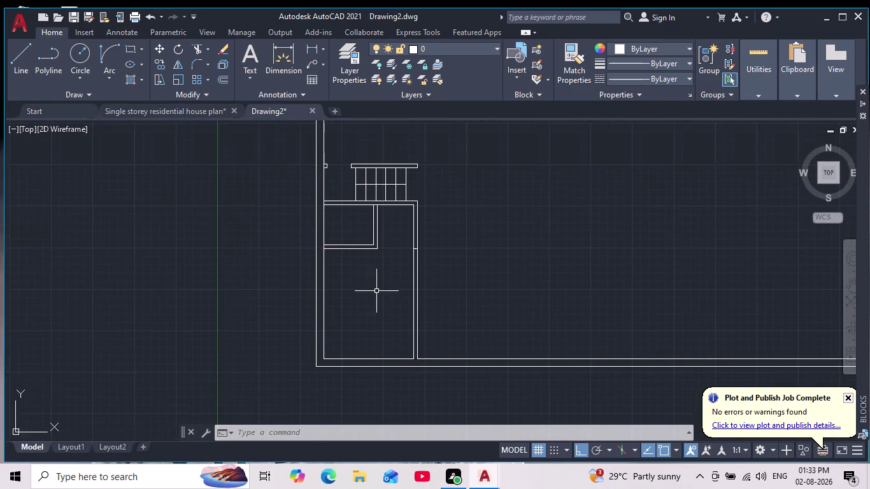
scroll(down, 3)
middle_drag(376, 290, 371, 256)
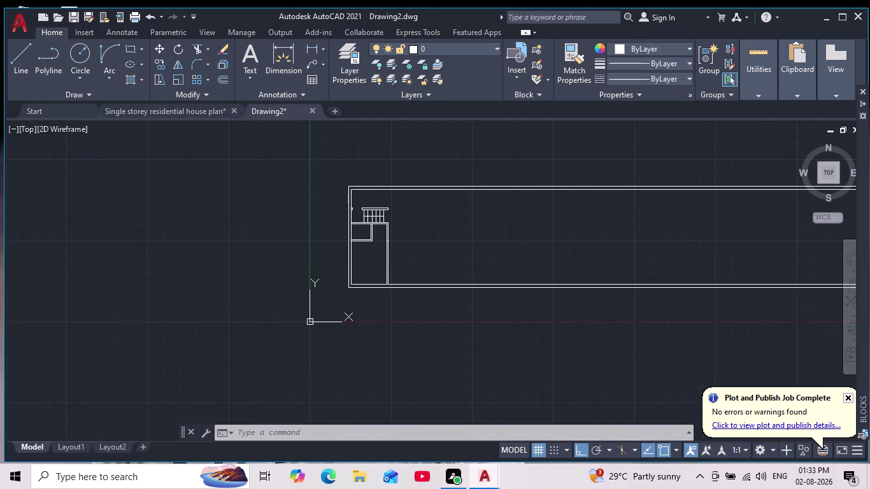
scroll(up, 3)
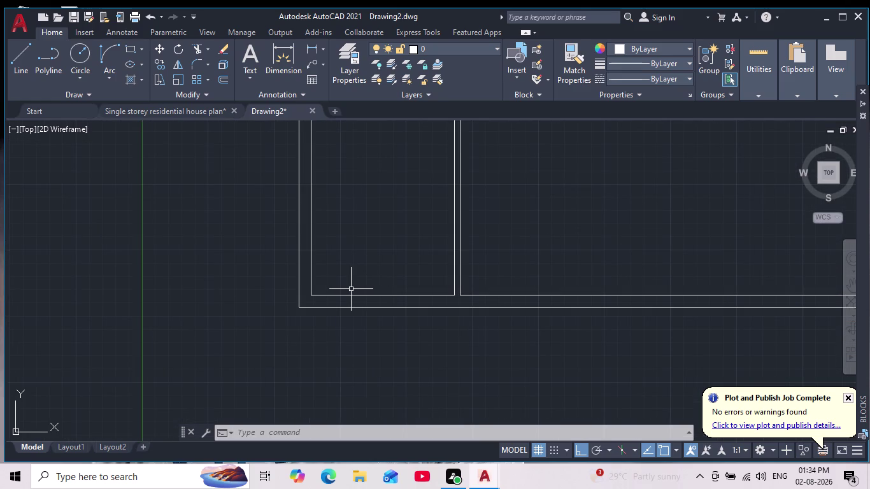
scroll(up, 3)
scroll(down, 3)
middle_drag(352, 287, 306, 278)
scroll(down, 3)
scroll(up, 3)
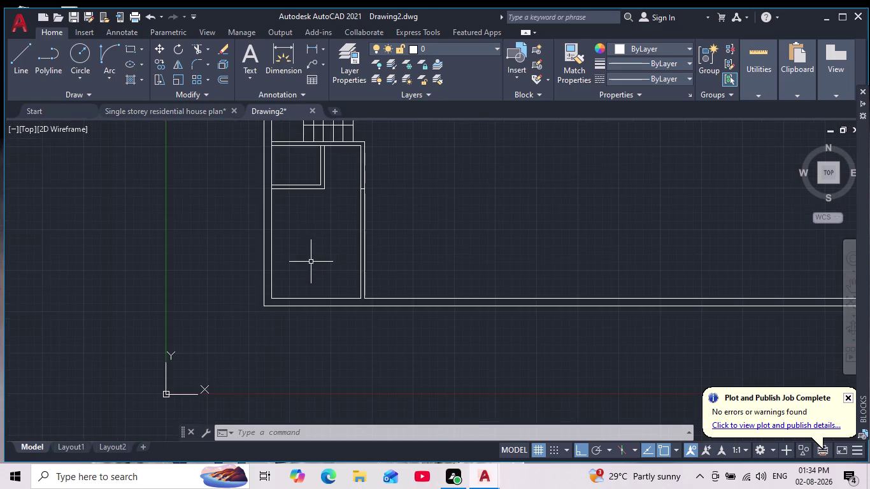
middle_drag(312, 263, 314, 297)
scroll(down, 3)
scroll(up, 3)
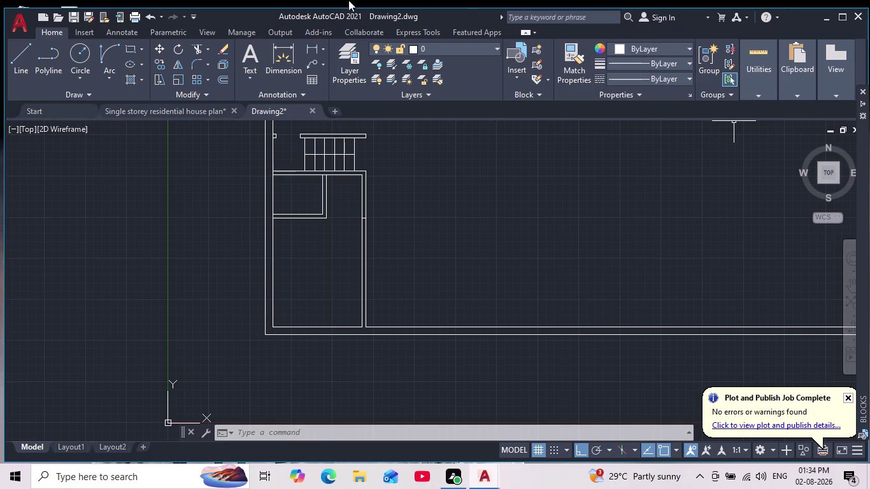
click(20, 53)
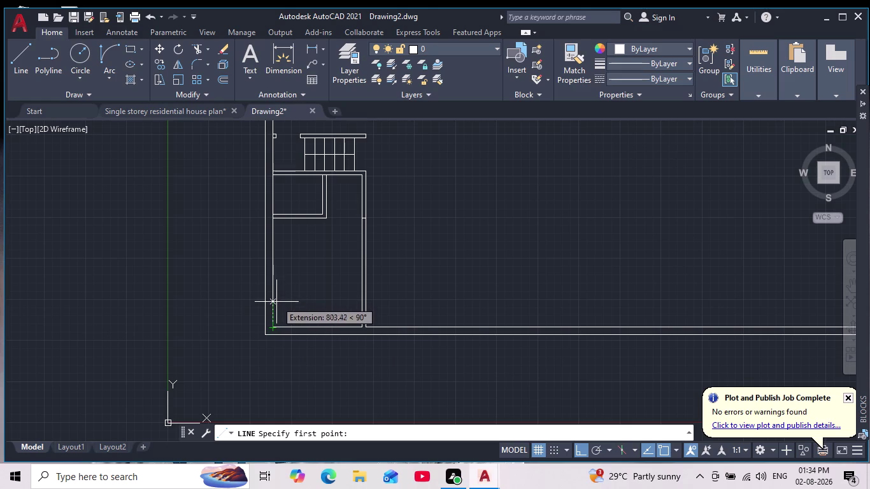
click(275, 298)
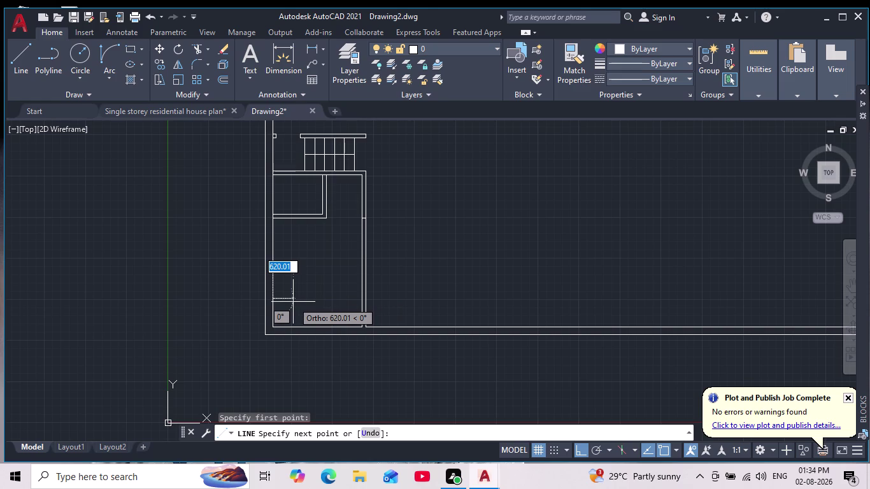
scroll(up, 3)
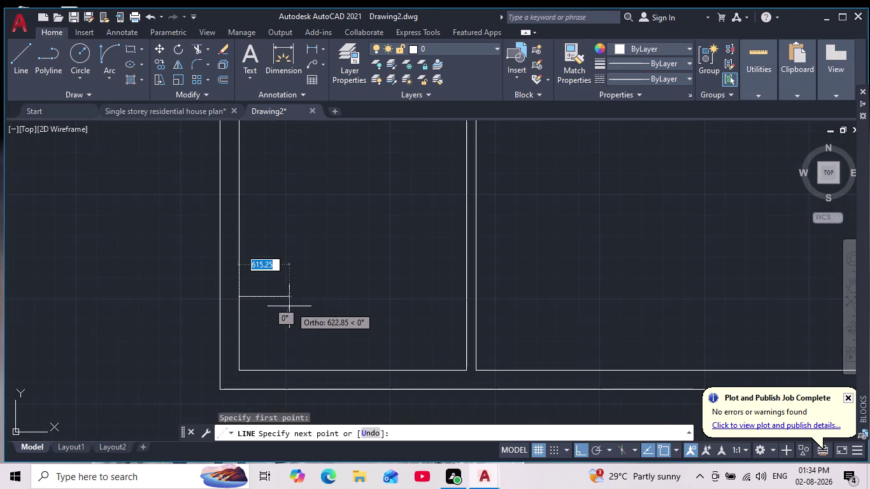
click(293, 300)
middle_drag(295, 349, 297, 314)
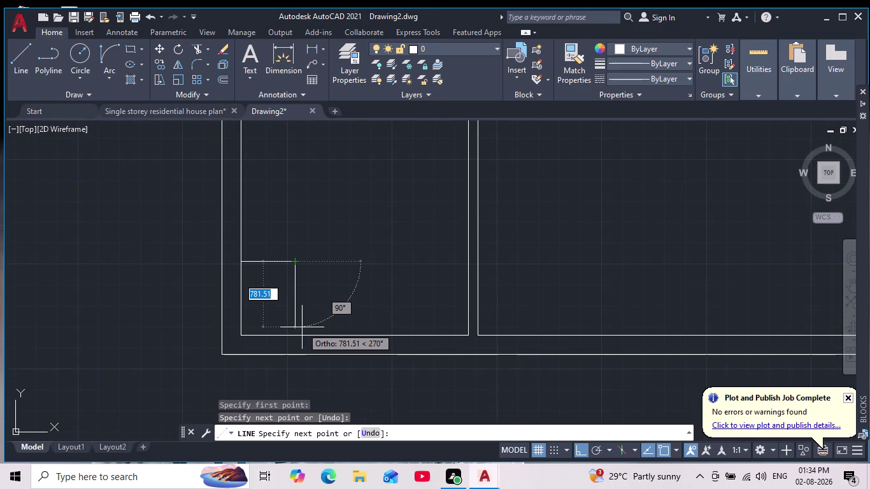
key(Escape)
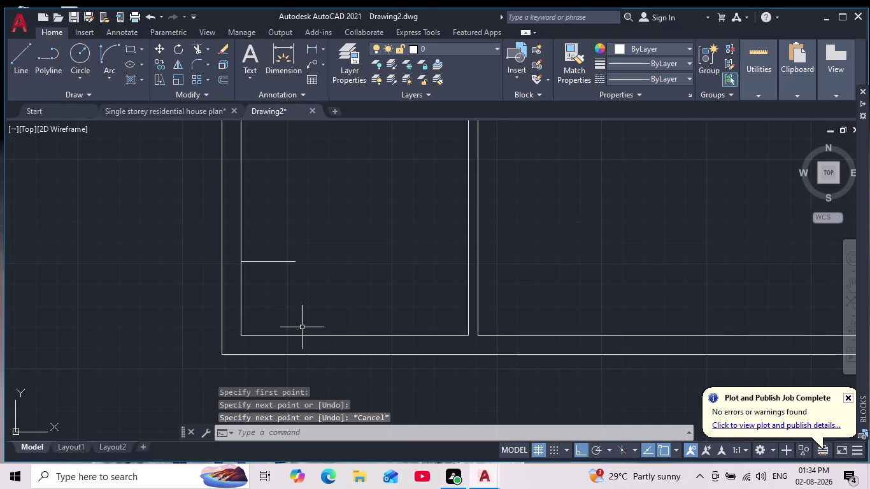
key(ctrl+z)
click(302, 327)
click(302, 328)
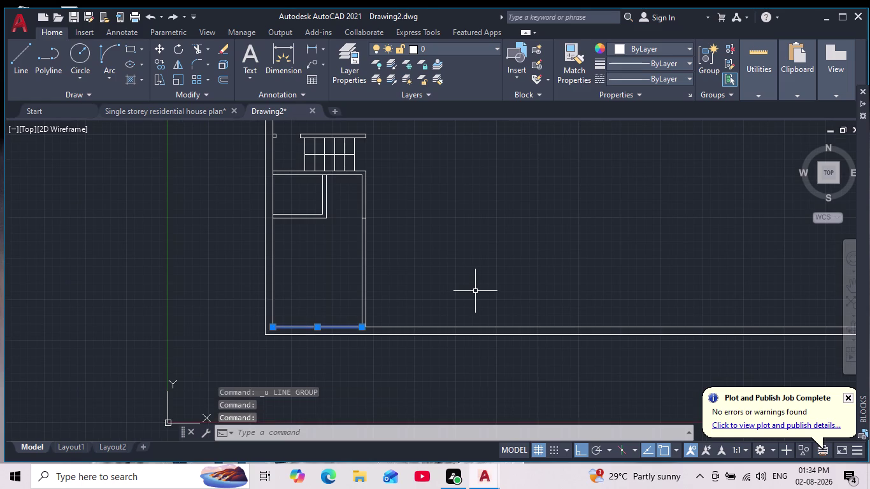
key(Escape)
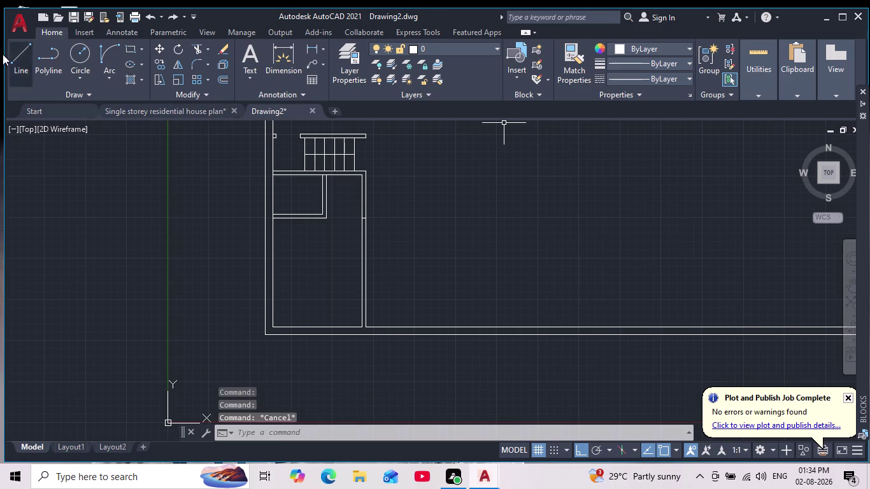
Start a line 400 units above the corner and place the partition's end point.
click(19, 62)
scroll(up, 3)
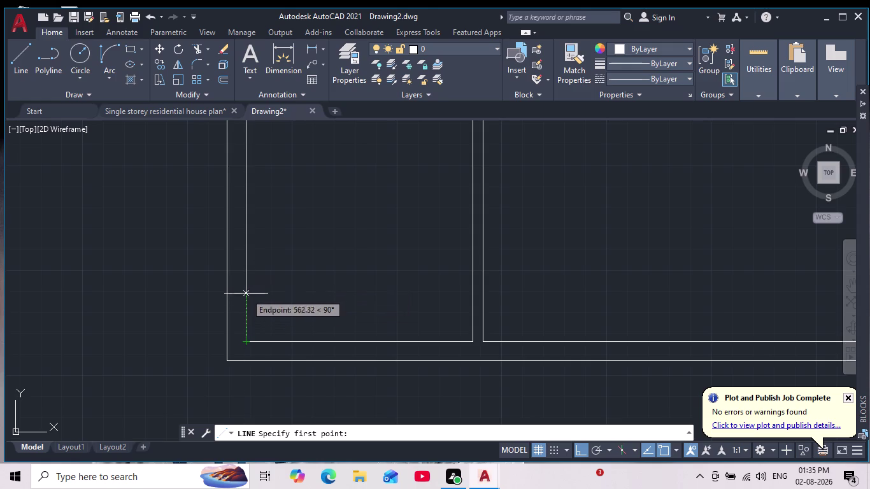
text(400)
key(Return)
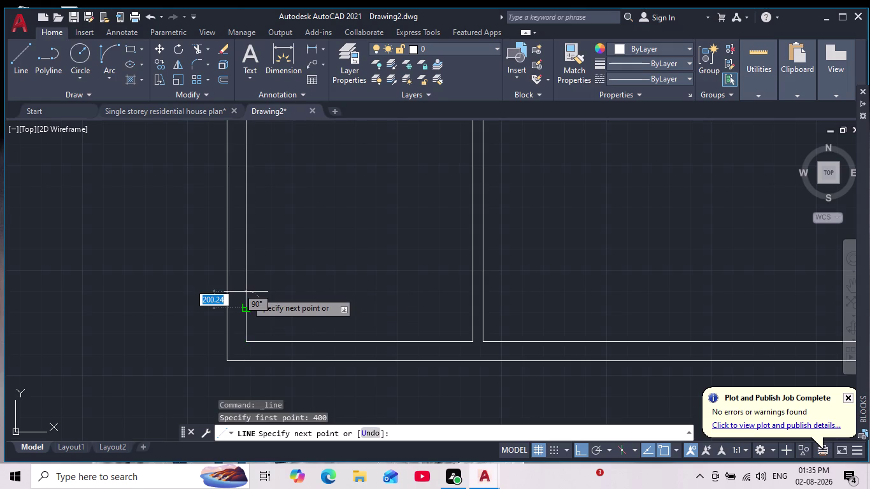
scroll(up, 3)
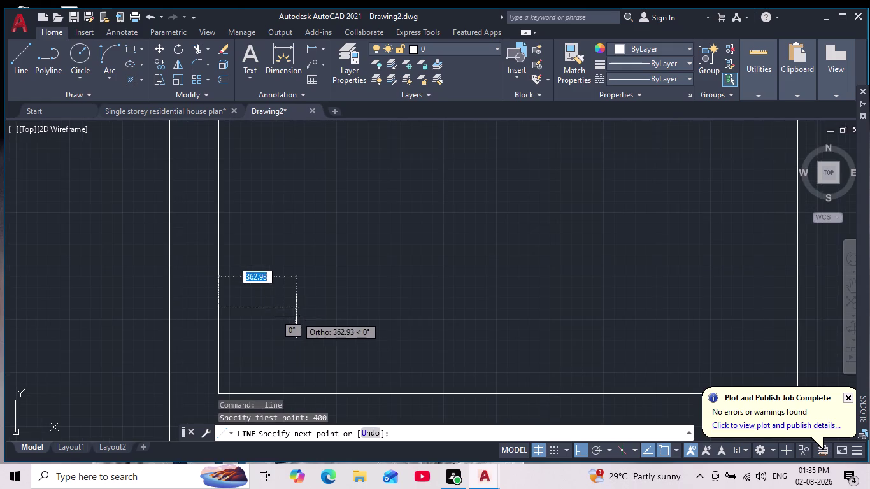
middle_drag(295, 317, 293, 311)
scroll(down, 3)
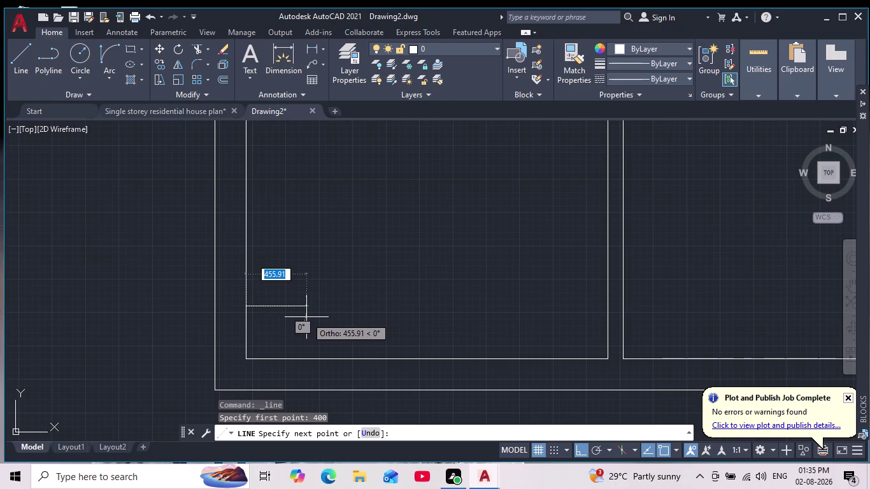
click(306, 317)
Undo that segment, then try a 100-unit wall segment and undo it too.
scroll(up, 3)
middle_drag(307, 355, 321, 304)
scroll(down, 3)
key(ctrl+z)
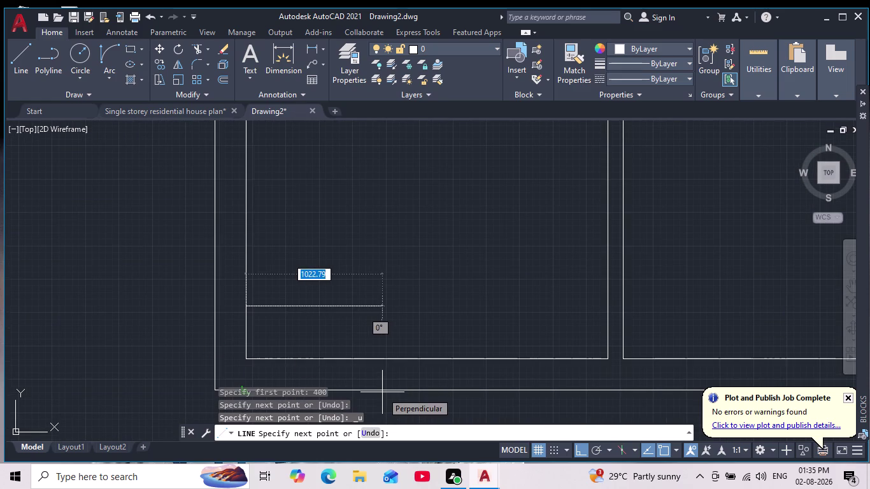
scroll(down, 3)
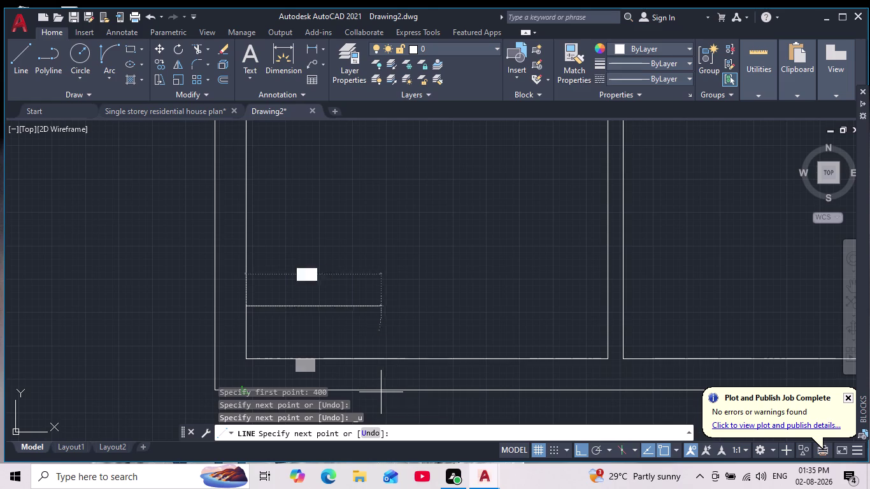
scroll(up, 3)
text(100)
key(Return)
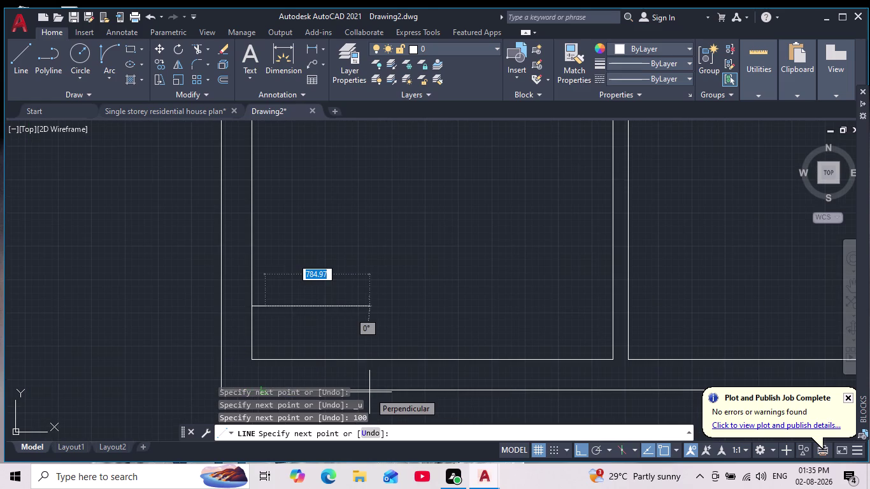
key(ctrl+z)
Try a 1000-unit wall segment, then undo it.
text(1000)
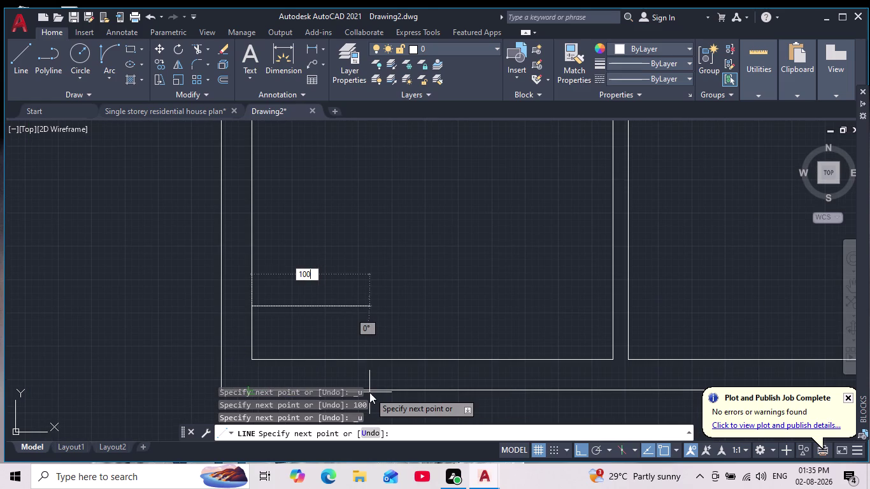
key(Return)
scroll(down, 3)
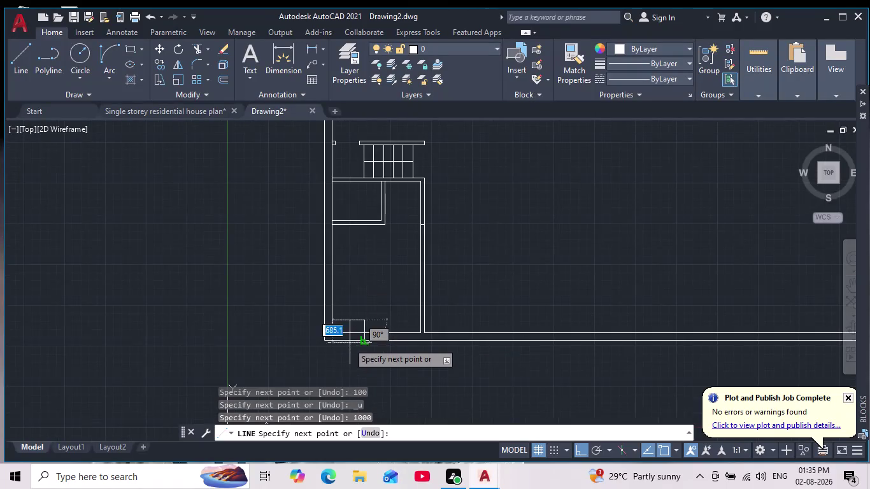
scroll(up, 3)
scroll(down, 3)
scroll(up, 3)
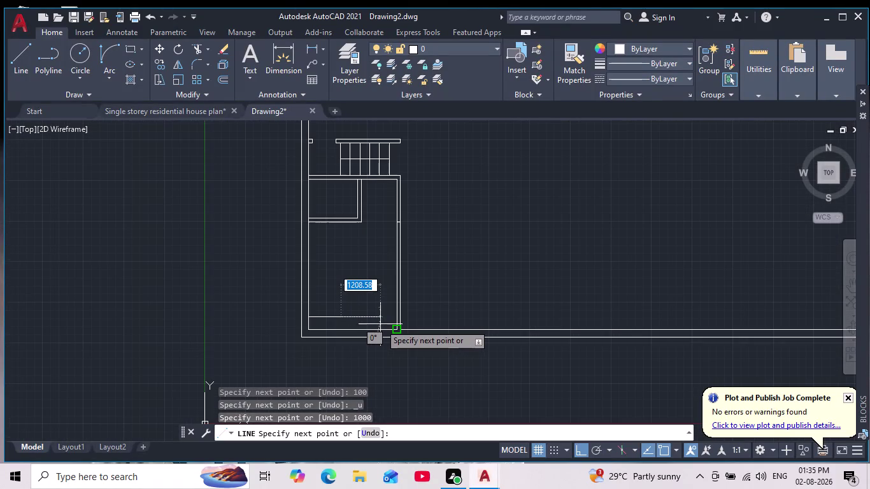
key(ctrl+z)
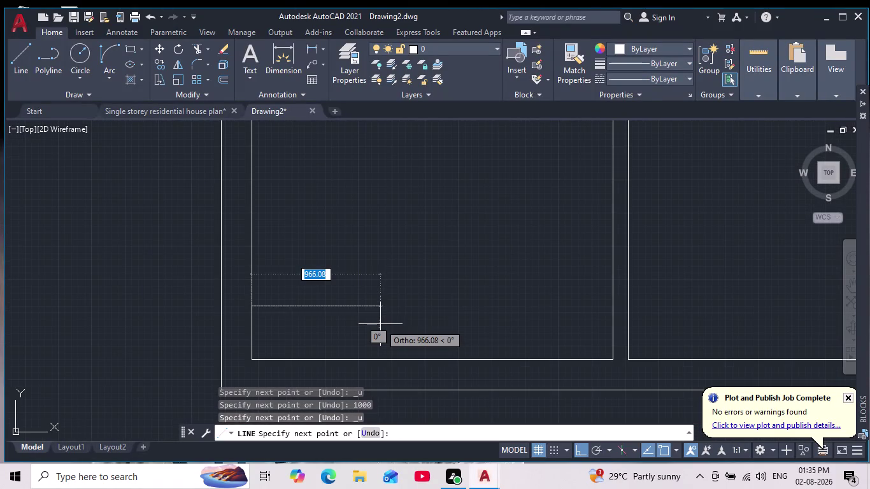
Draw a 500-unit wall segment and end the last segment perpendicular to the inner wall.
text(500)
key(Return)
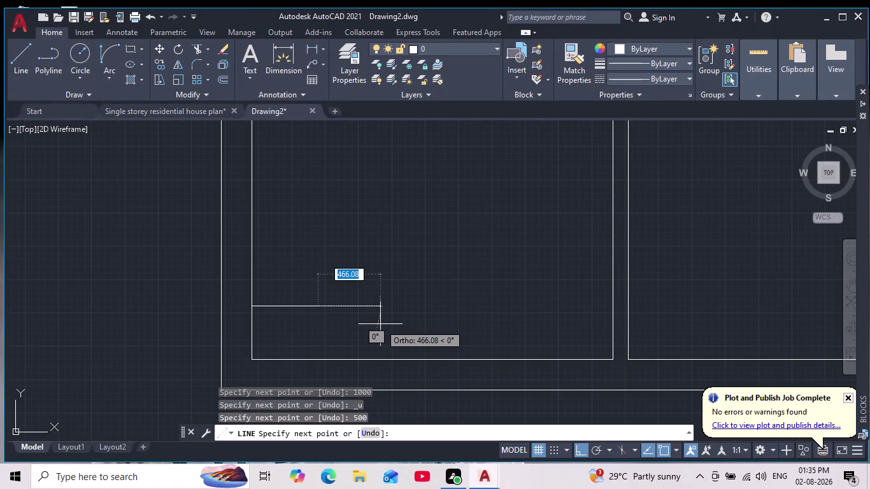
scroll(up, 3)
middle_drag(377, 284, 376, 269)
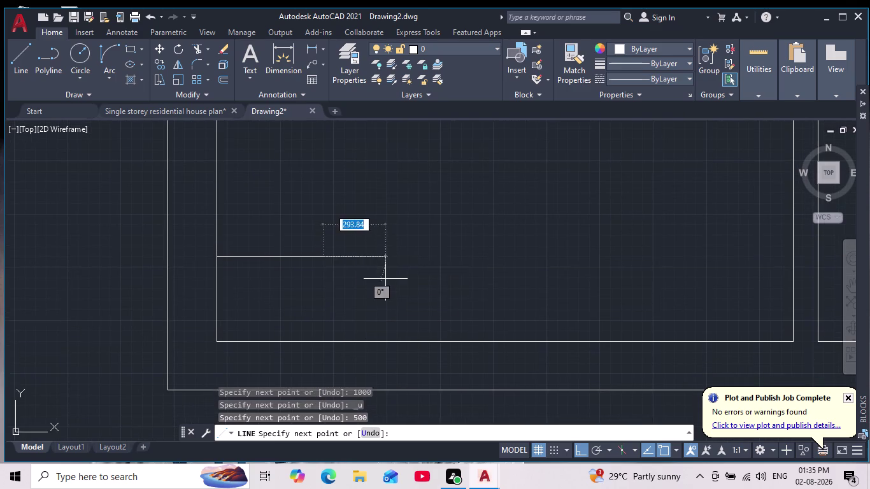
middle_drag(371, 293, 433, 202)
scroll(down, 3)
scroll(up, 3)
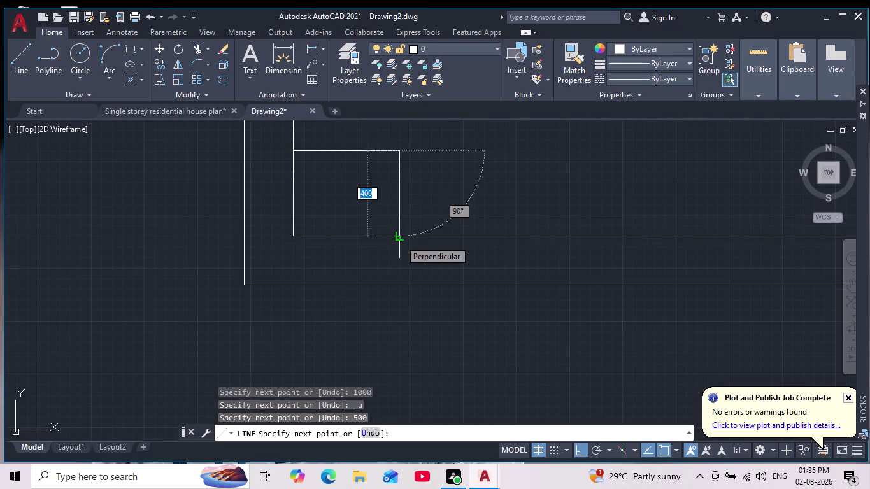
click(400, 240)
key(Escape)
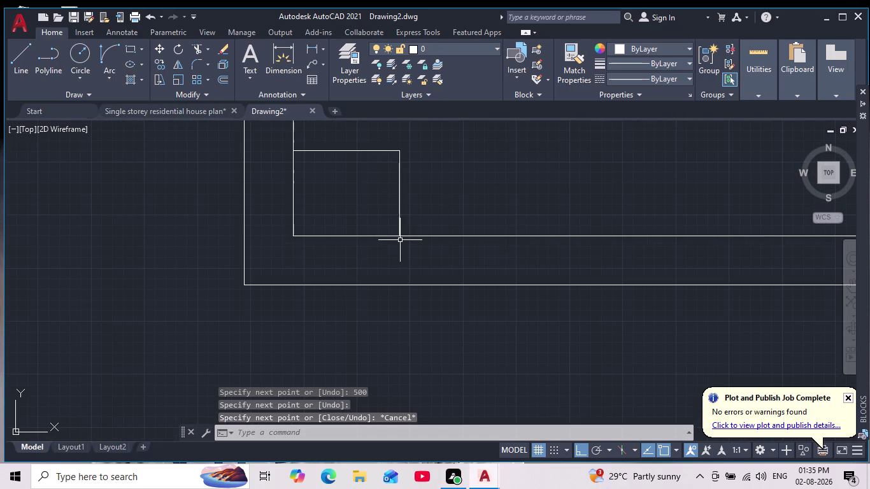
middle_drag(400, 240, 388, 292)
scroll(down, 3)
Window-select the two room lines and join them into one polyline outline.
click(399, 212)
click(363, 266)
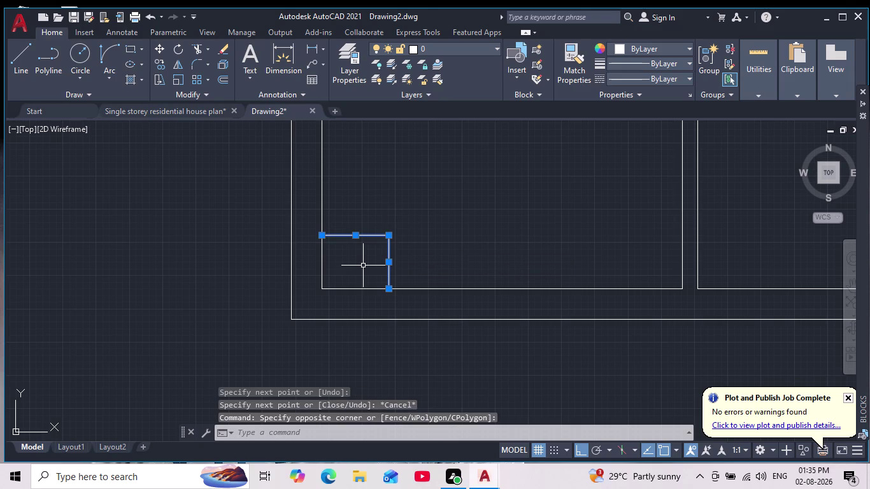
key(j)
key(Return)
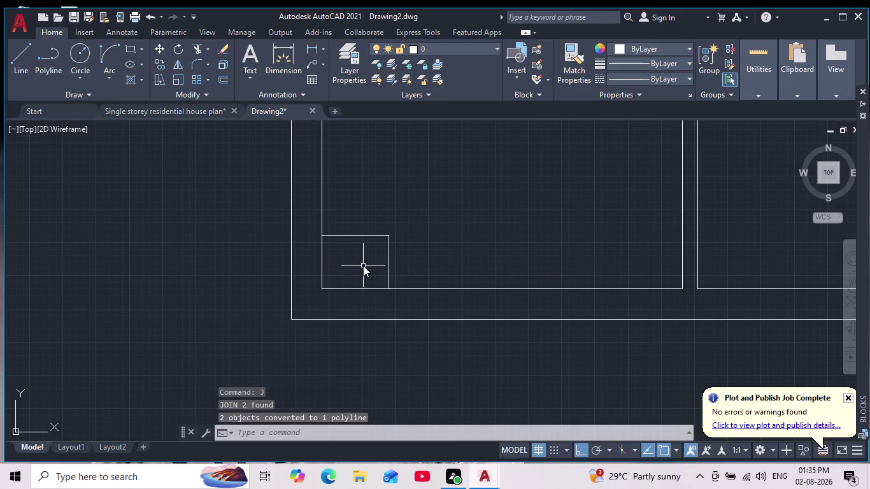
Offset the room outline 115 units to its outer side.
key(o)
key(Return)
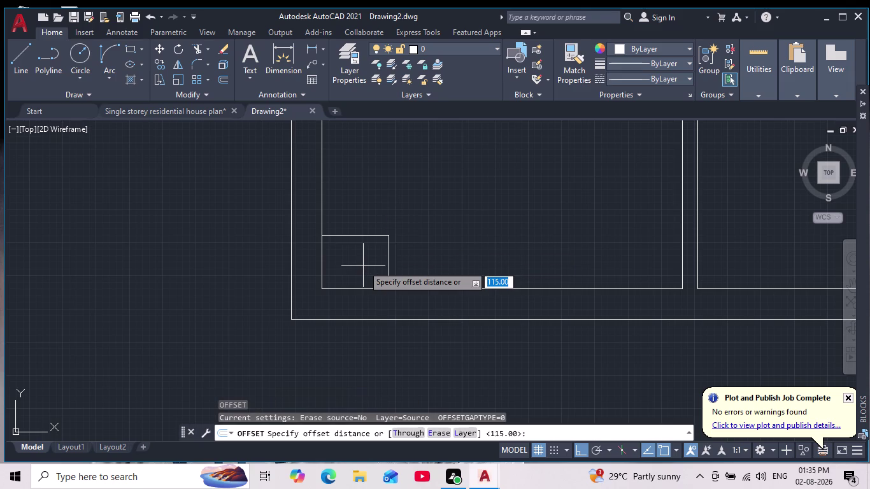
text(115)
key(Return)
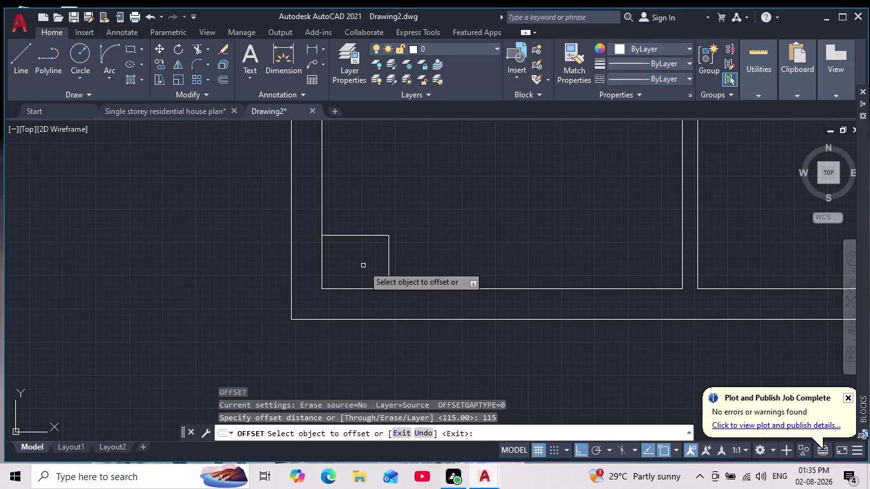
click(373, 235)
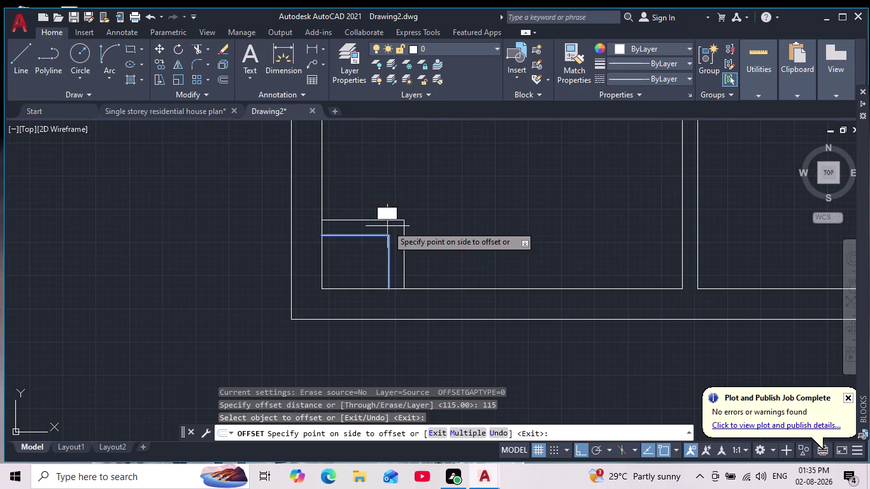
click(389, 224)
scroll(down, 3)
scroll(up, 3)
scroll(up, 3)
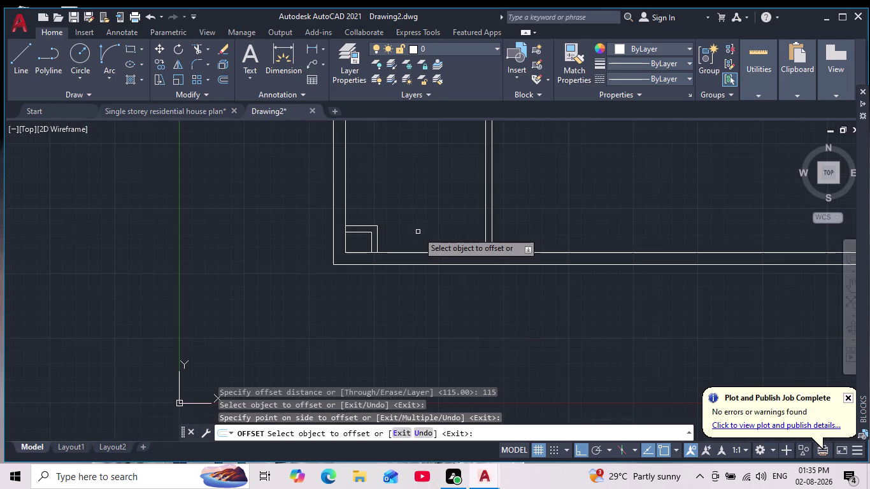
key(Escape)
key(Escape)
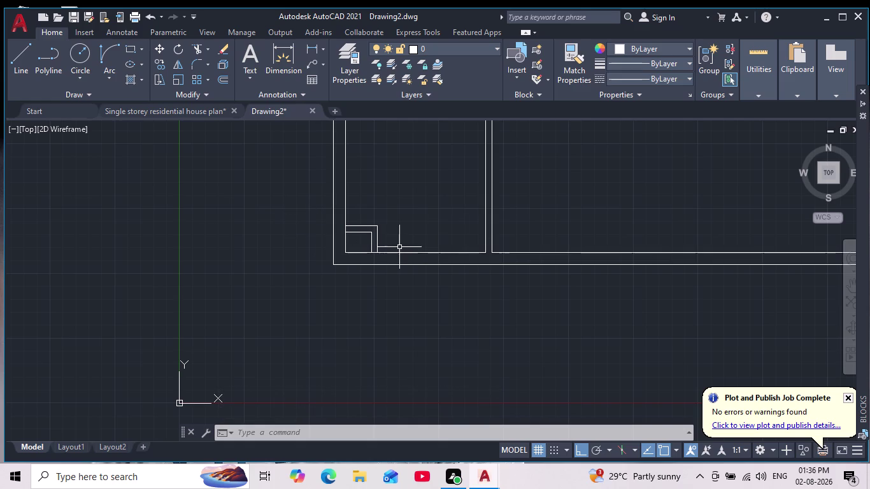
Zoom around the corner box and select the outer 115-unit outline.
scroll(down, 3)
scroll(up, 3)
scroll(up, 3)
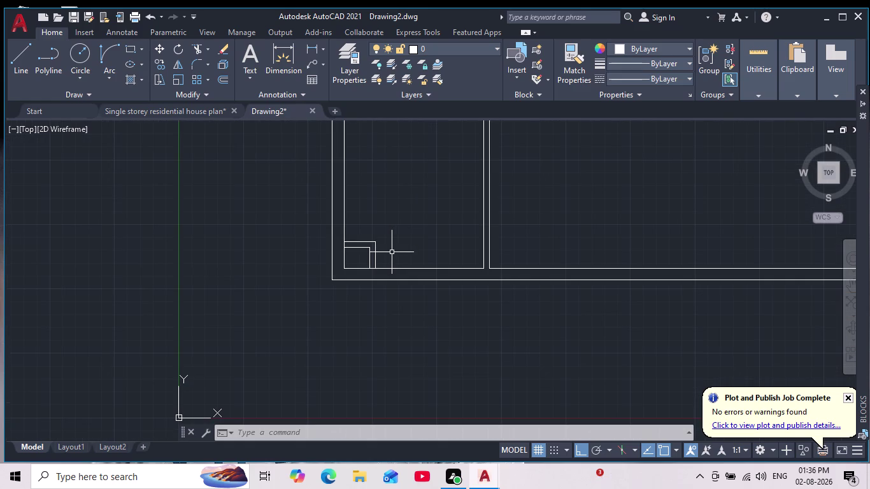
scroll(up, 3)
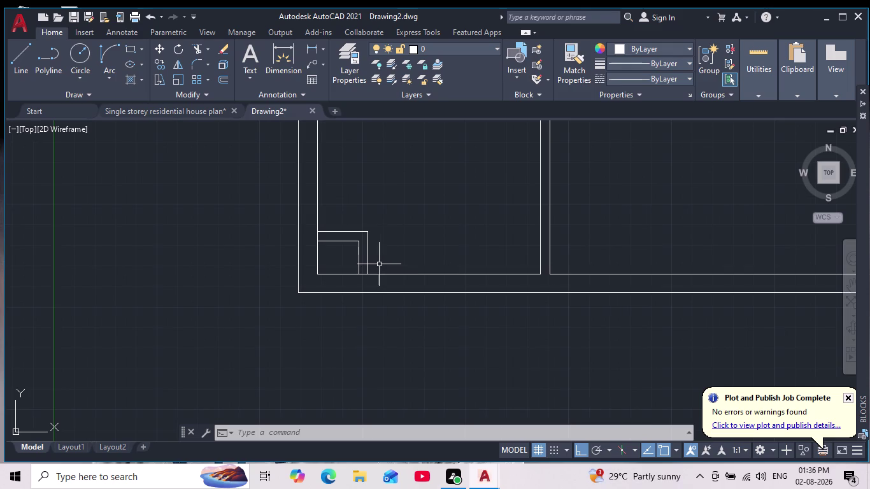
scroll(up, 3)
scroll(down, 3)
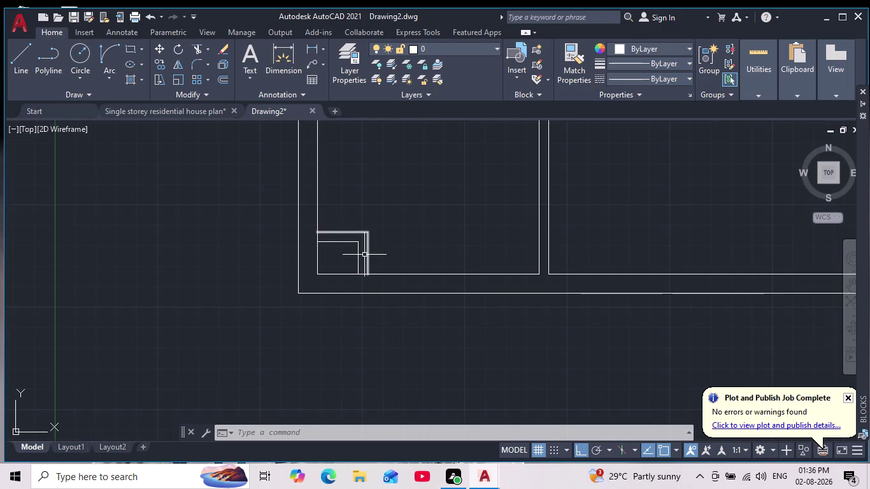
scroll(up, 3)
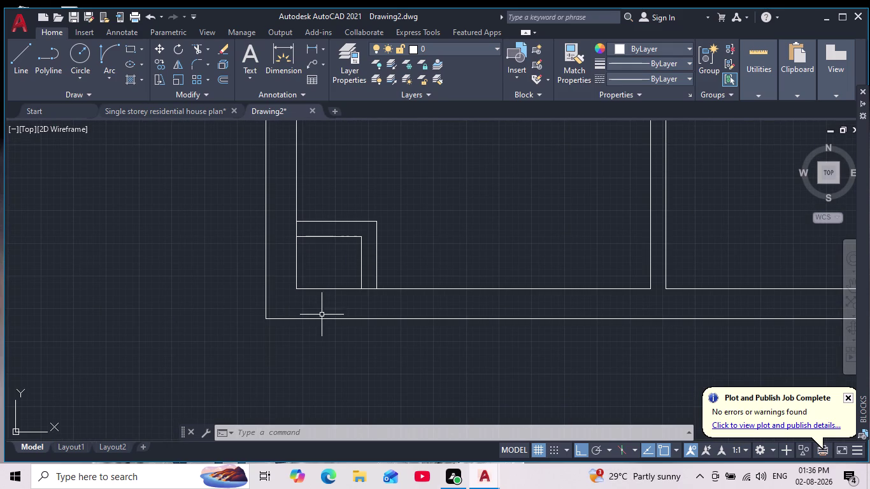
click(360, 221)
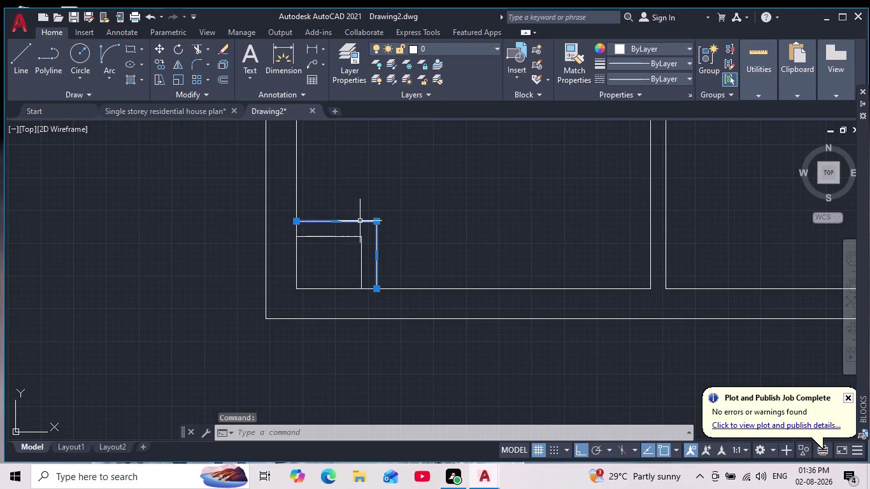
Delete the 115-unit outline and offset the inner outline 230 units outward instead.
key(Delete)
key(o)
key(Return)
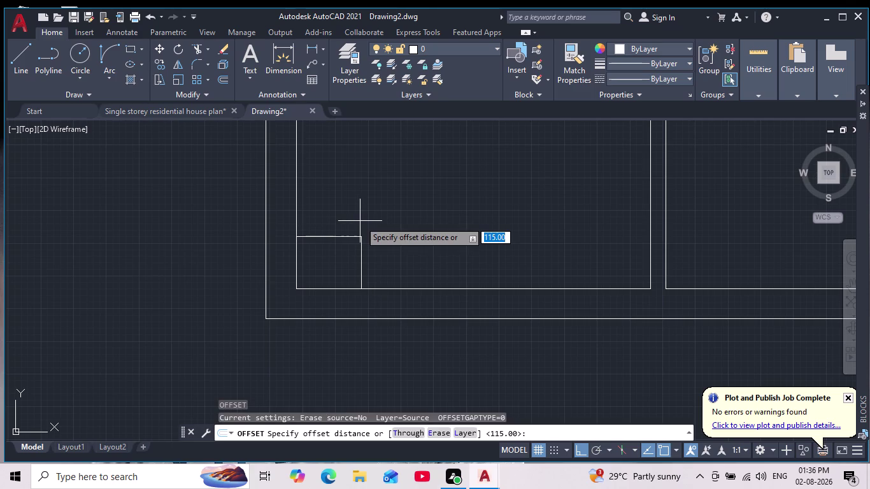
text(230)
key(Return)
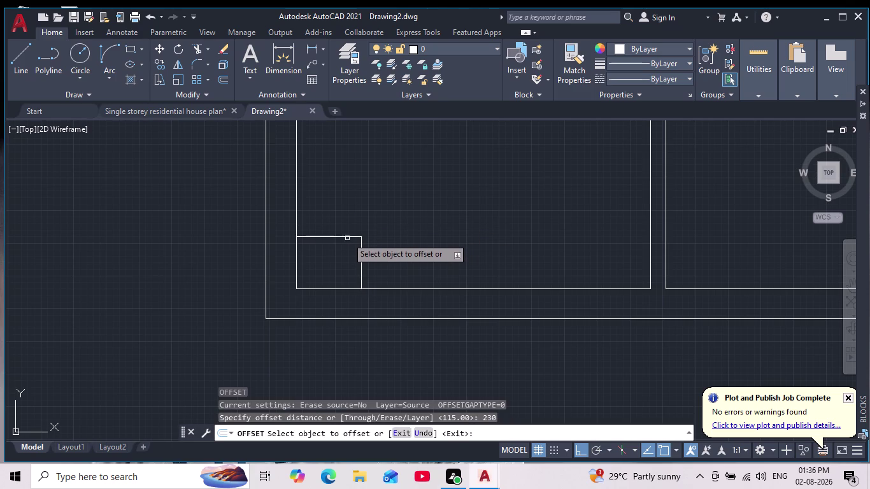
click(347, 236)
click(365, 213)
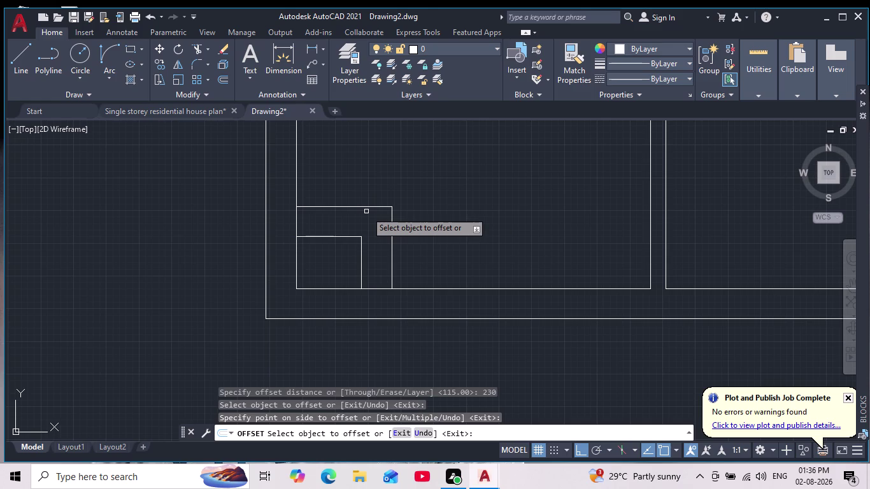
key(Escape)
key(Escape)
key(Escape)
key(Escape)
Extend the room outline's lines to the outer wall with EX.
text(ex)
key(Return)
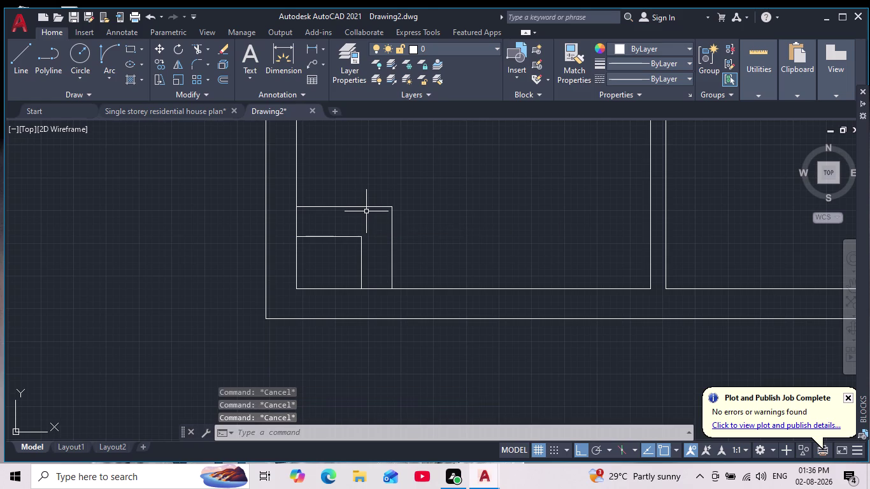
drag(312, 197, 321, 240)
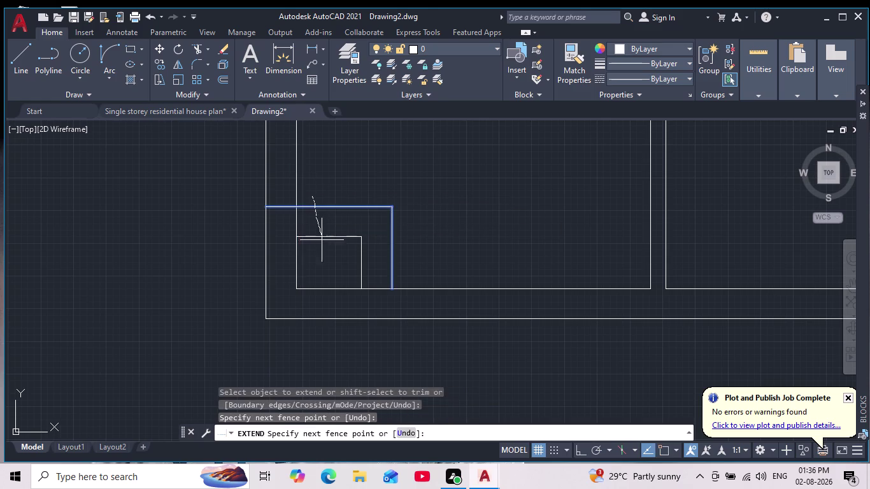
Extend the remaining room lines to the wall and trim wall lines crossing the corner box.
drag(322, 240, 321, 248)
drag(338, 260, 446, 249)
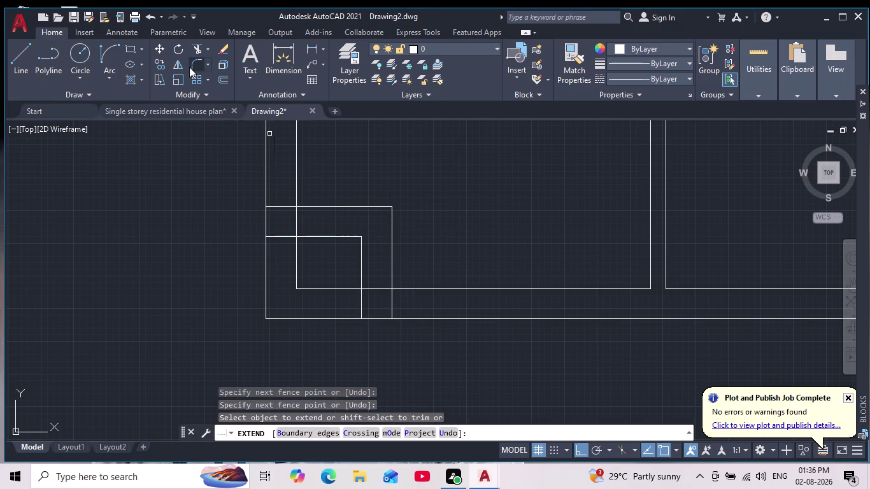
click(199, 48)
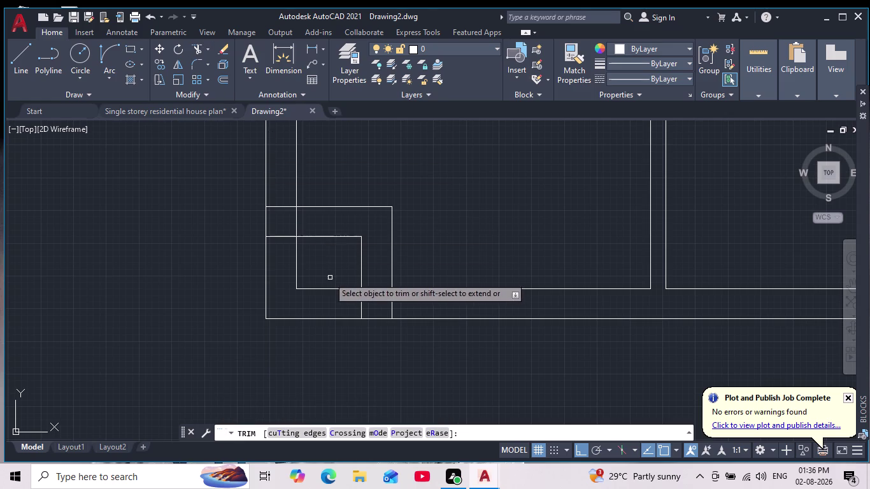
drag(321, 271, 234, 291)
drag(311, 274, 318, 315)
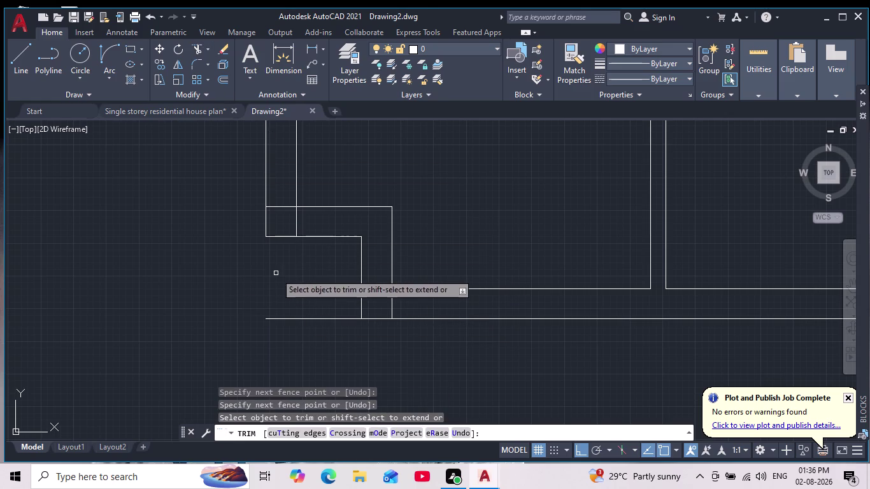
drag(297, 309, 300, 317)
drag(305, 318, 307, 331)
Trim the leftover overlapping wall segments so the corner steps cleanly.
drag(304, 303, 317, 345)
drag(278, 193, 279, 211)
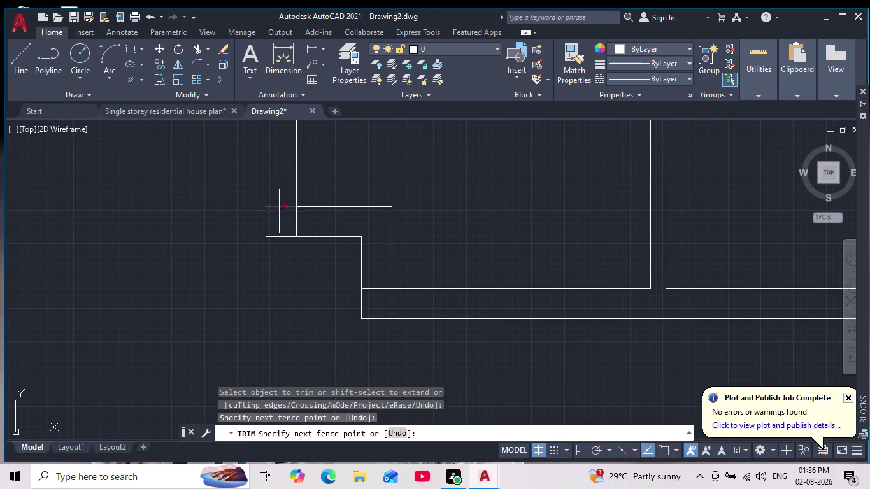
drag(279, 211, 306, 223)
drag(383, 266, 385, 296)
drag(385, 296, 394, 296)
scroll(down, 3)
middle_drag(392, 342, 365, 325)
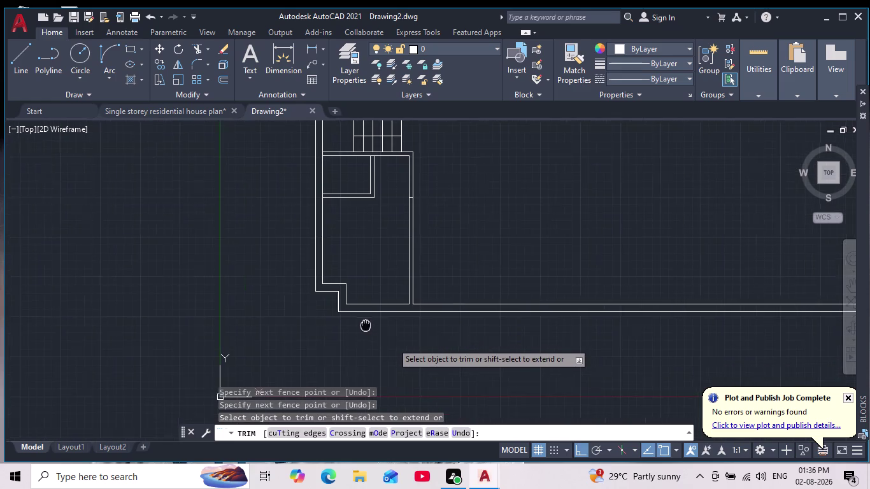
middle_drag(365, 325, 362, 325)
scroll(down, 3)
scroll(down, 3)
scroll(up, 3)
key(Escape)
key(Escape)
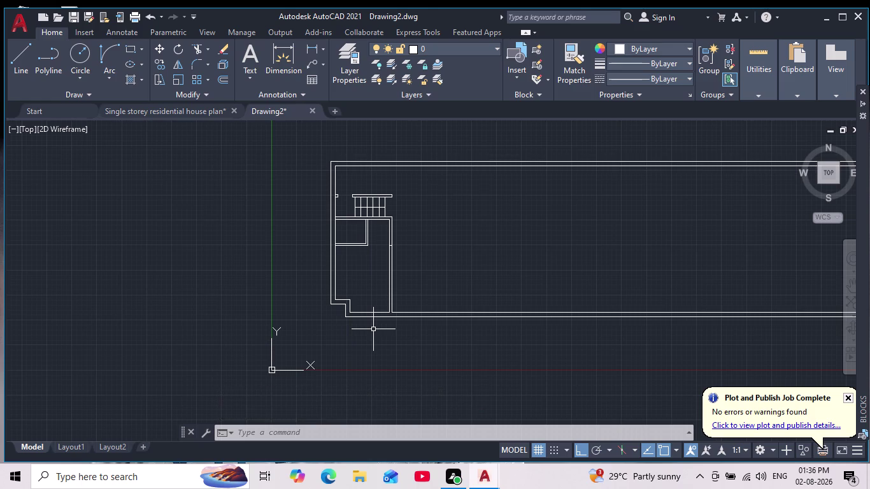
Pan and zoom to the bottom-left corner of the plan.
scroll(up, 3)
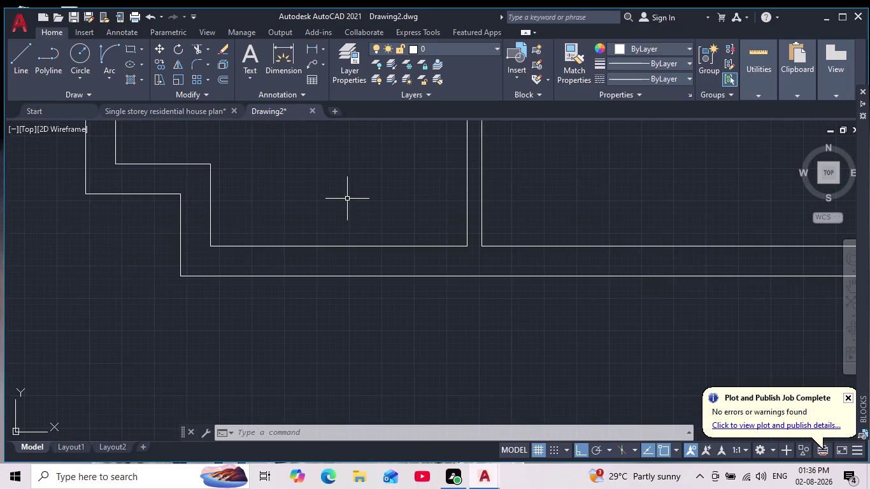
middle_drag(346, 207, 353, 286)
scroll(down, 3)
scroll(up, 3)
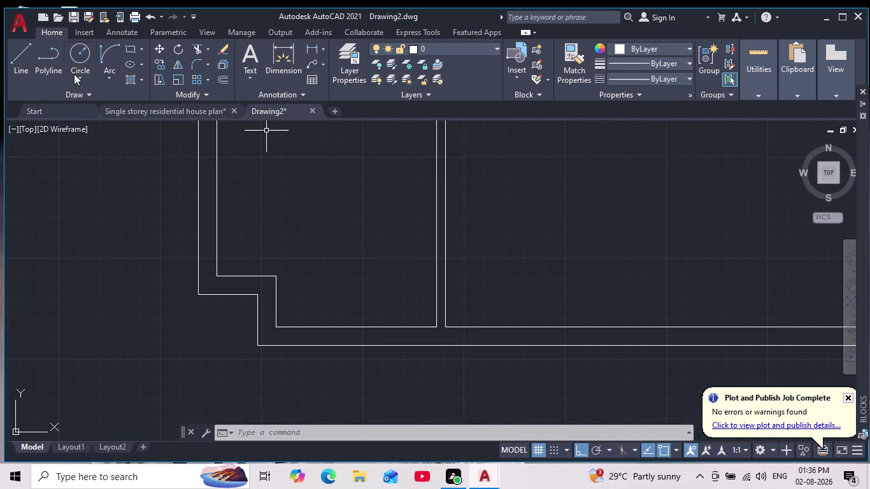
drag(17, 57, 20, 66)
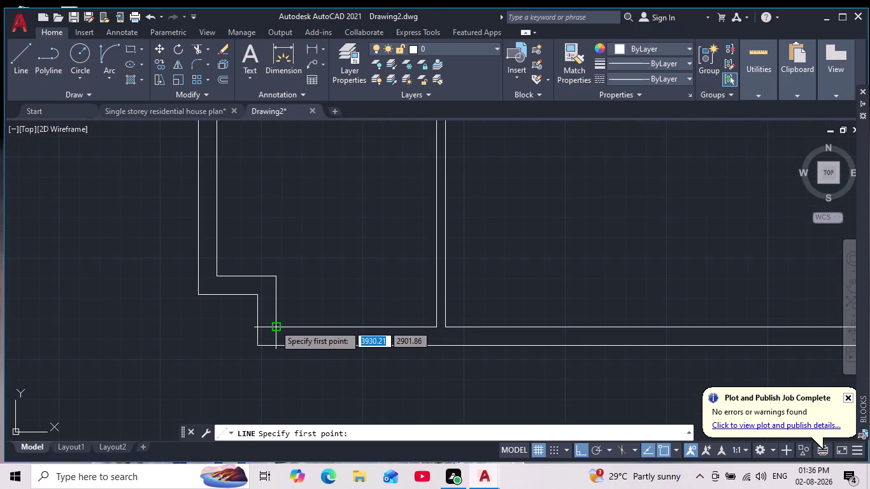
Draw a line along the inner bottom wall from the inner corner to the wall junction.
click(274, 324)
click(437, 327)
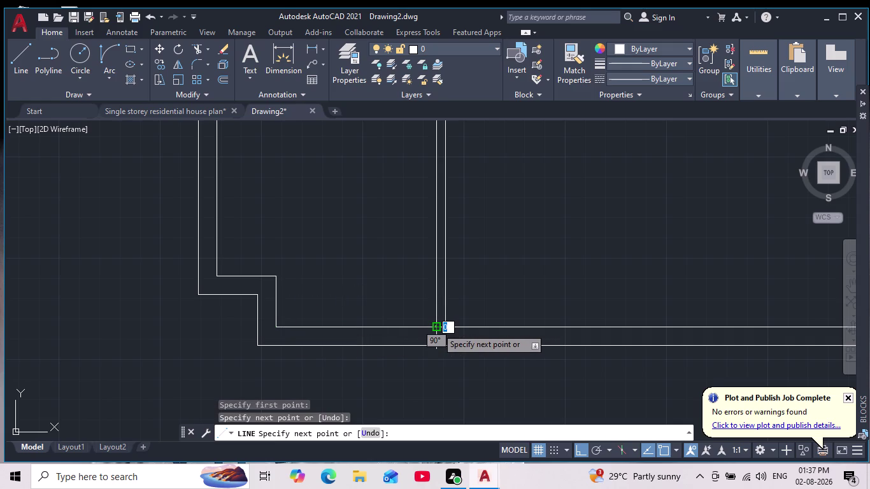
key(Escape)
scroll(down, 3)
scroll(up, 3)
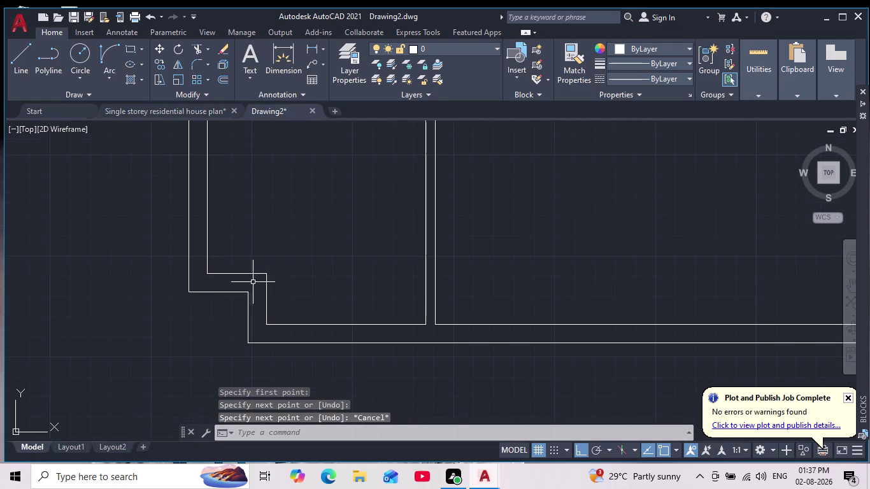
Select the stepped corner wall lines and begin mirroring them from a first axis point.
click(276, 256)
click(226, 303)
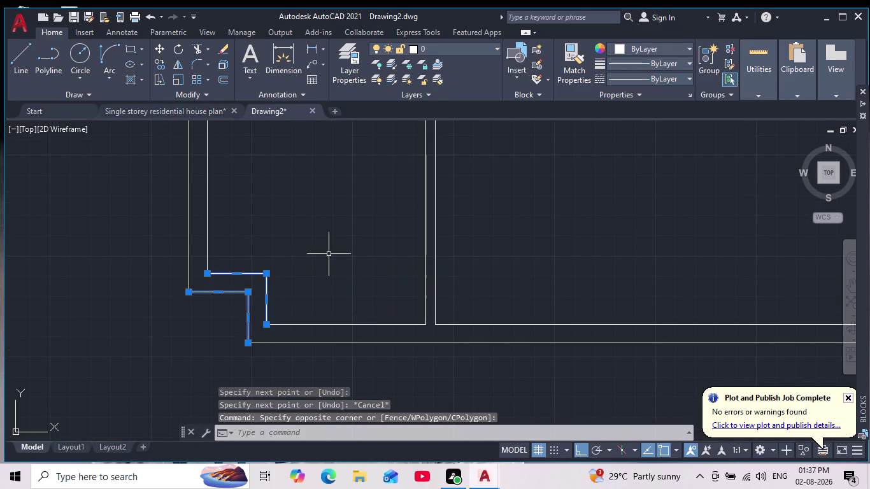
middle_drag(327, 242, 324, 263)
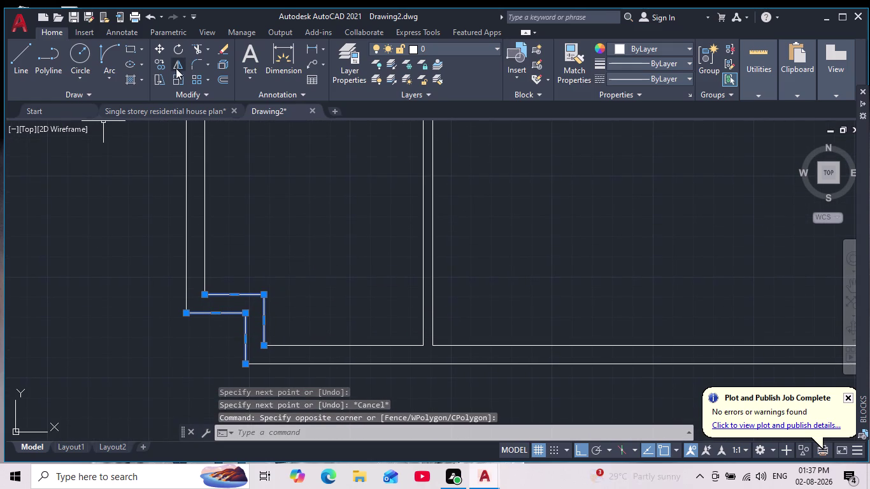
drag(175, 68, 181, 71)
click(340, 345)
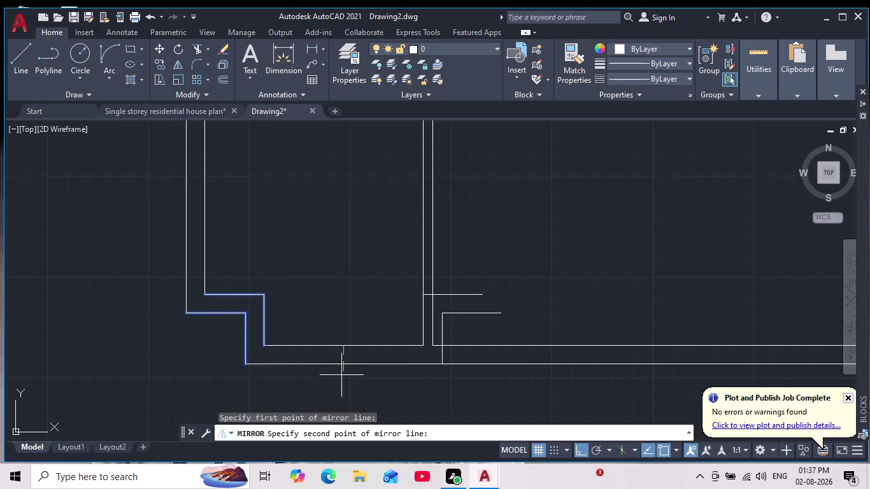
Cancel the mirror, leaving the trimmed lower-left notch unchanged.
middle_drag(341, 375, 350, 290)
scroll(down, 3)
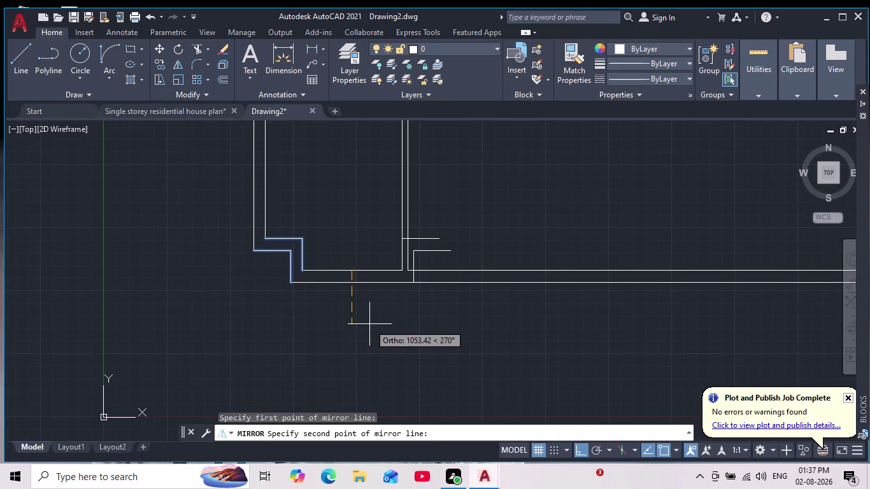
scroll(down, 3)
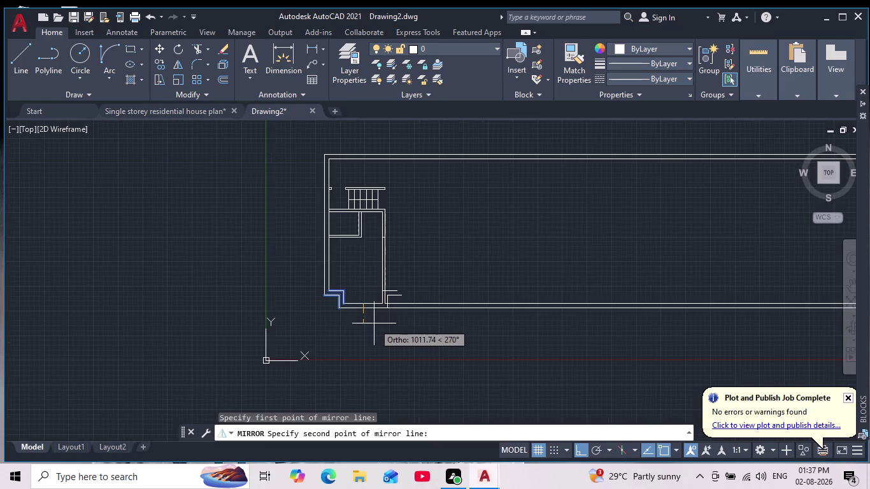
scroll(up, 3)
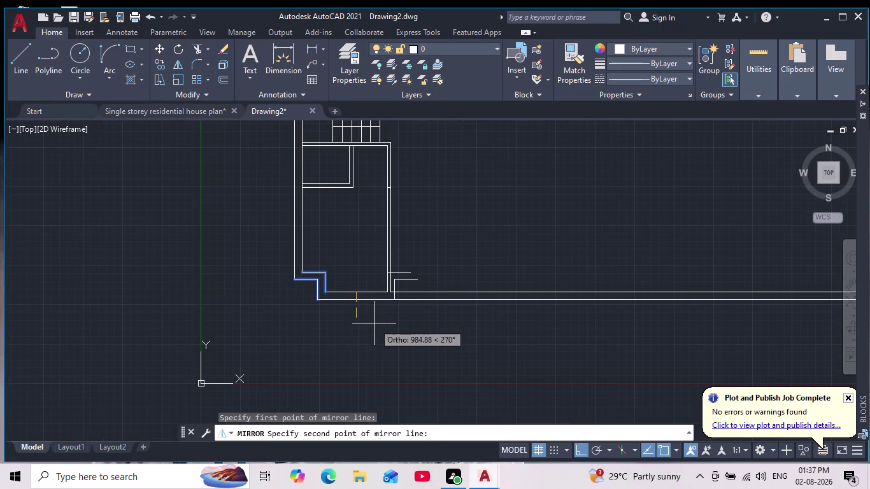
scroll(down, 3)
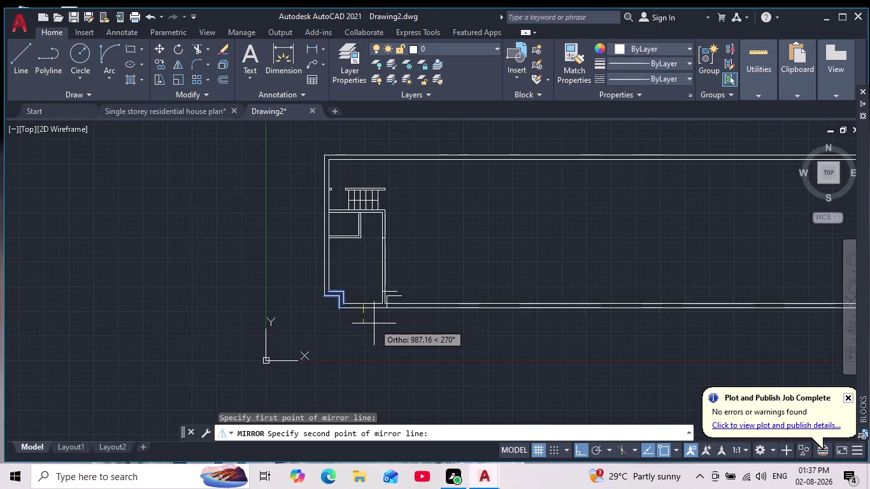
scroll(up, 3)
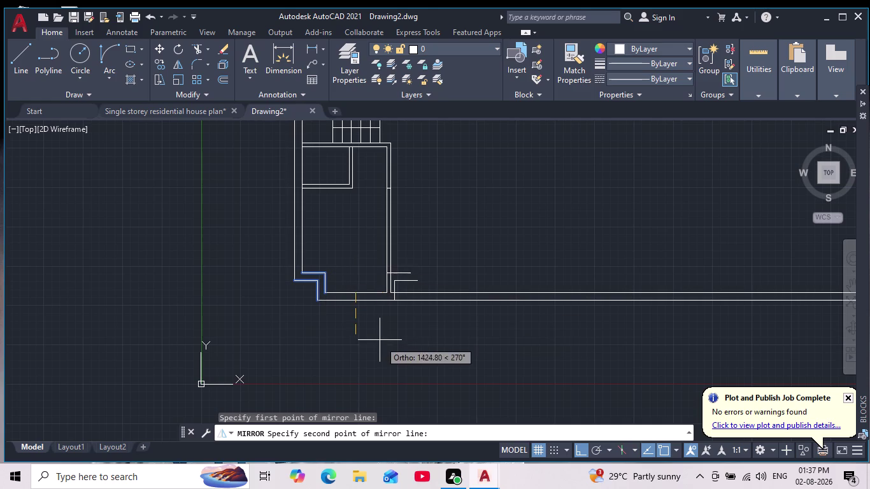
key(Escape)
scroll(down, 3)
scroll(up, 3)
scroll(up, 3)
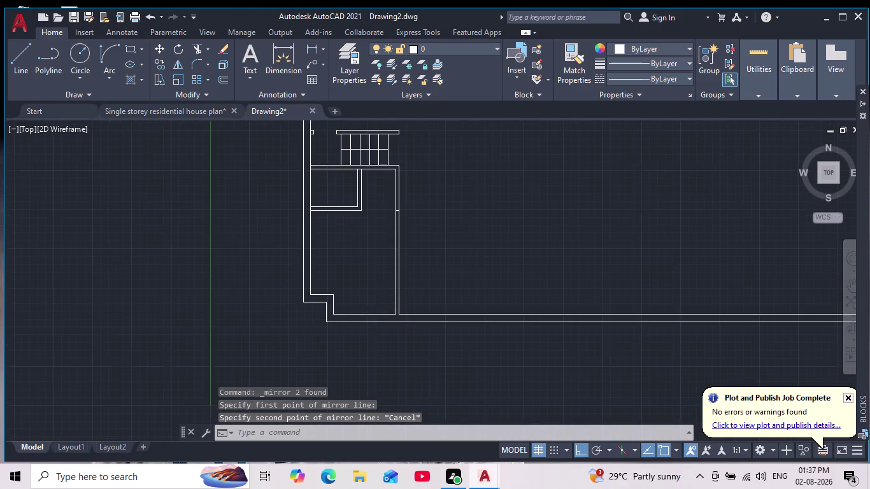
scroll(up, 3)
middle_drag(342, 260, 354, 293)
scroll(down, 3)
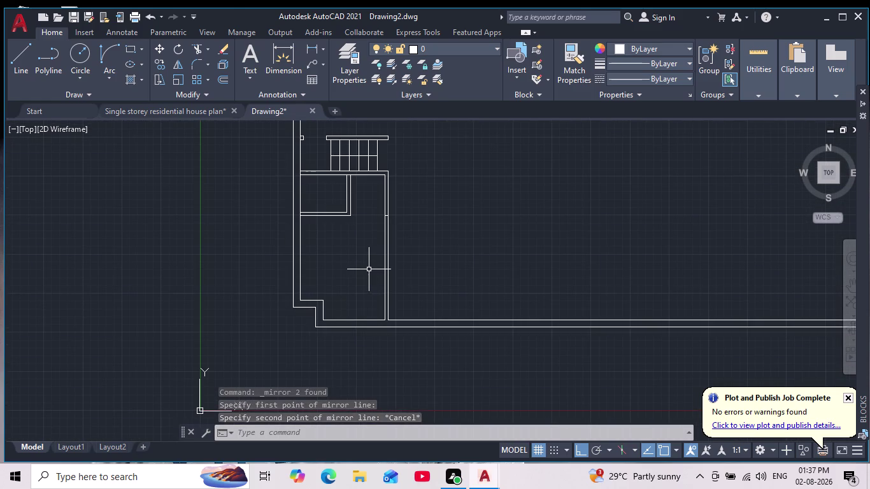
scroll(up, 3)
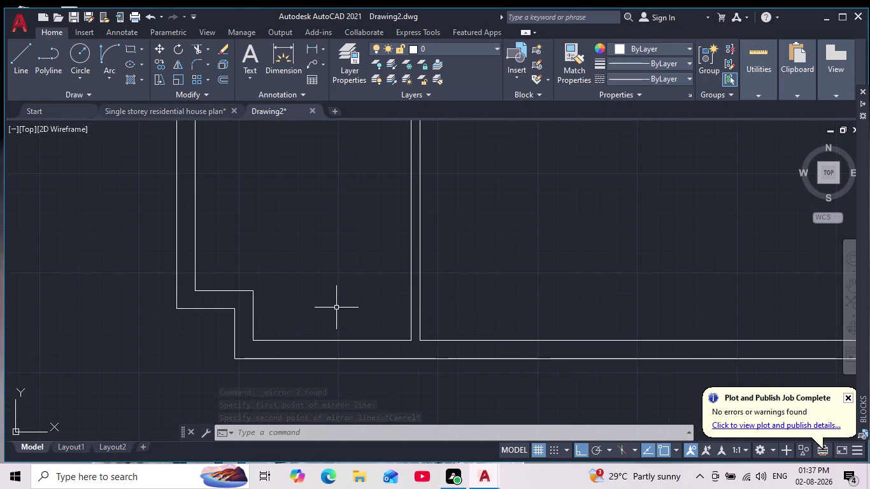
Undo the mirror, line, trim, extend, offset and join edits at the bottom-left corner.
key(ctrl+z)
key(ctrl+z)
key(ctrl+z)
key(ctrl+z)
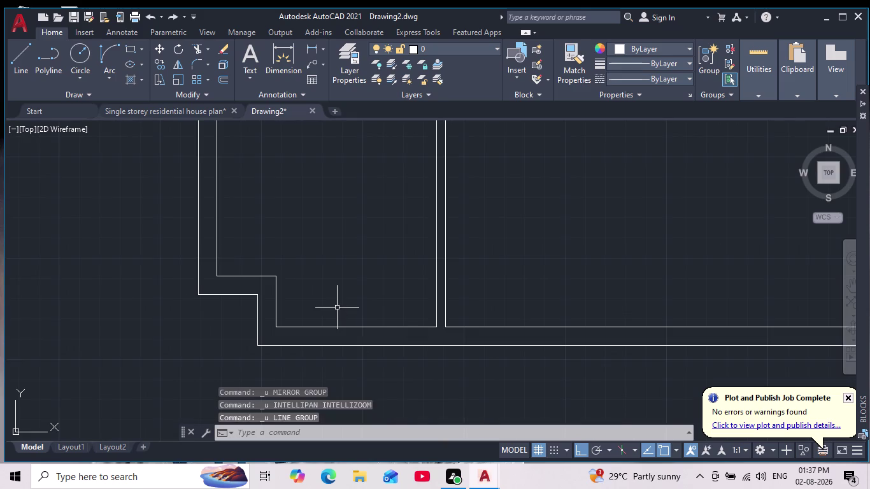
key(ctrl+z)
key(ctrl+z)
key(ctrl+z)
key(ctrl+z)
key(ctrl+z)
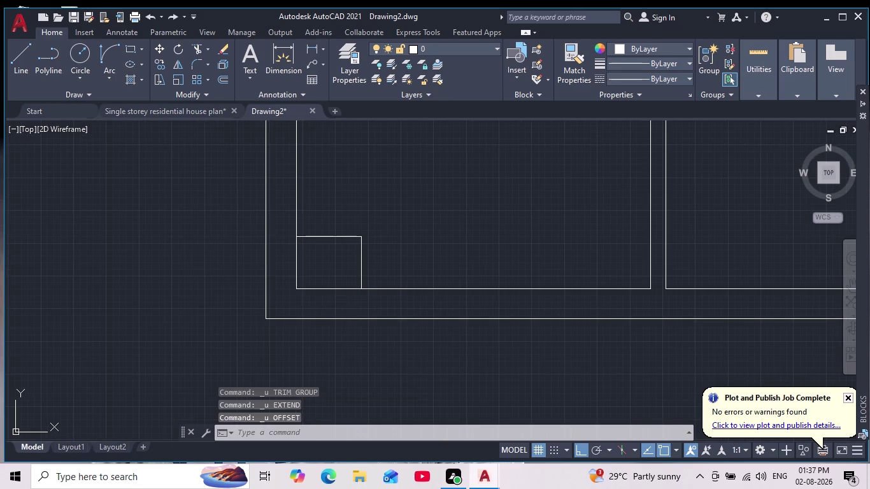
key(ctrl+z)
key(ctrl+z)
key(ctrl+z)
click(337, 307)
key(ctrl+z)
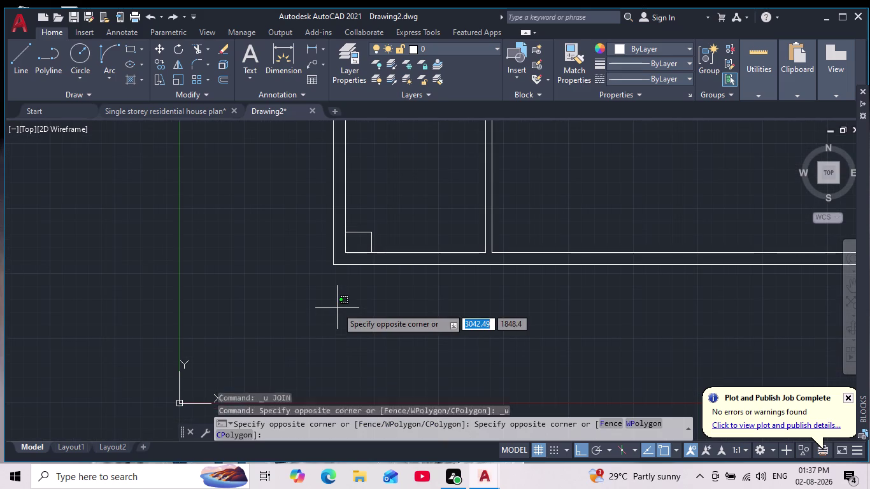
key(ctrl+z)
key(ctrl+z)
key(ctrl+z)
key(Escape)
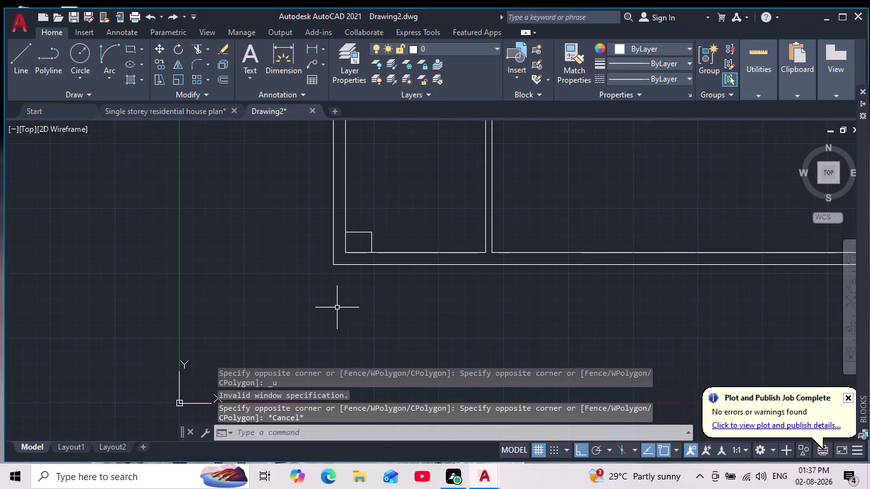
key(ctrl+z)
Window-select the two leftover lines of the small corner room and erase them.
scroll(down, 3)
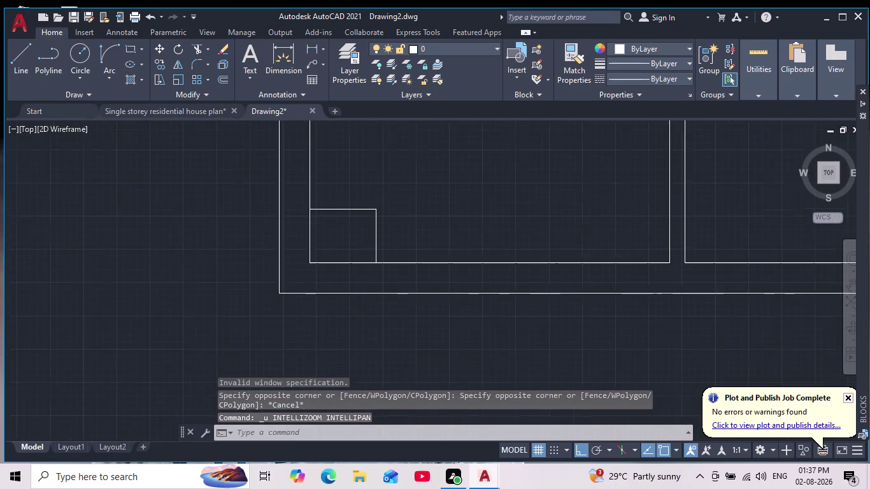
click(385, 229)
click(344, 261)
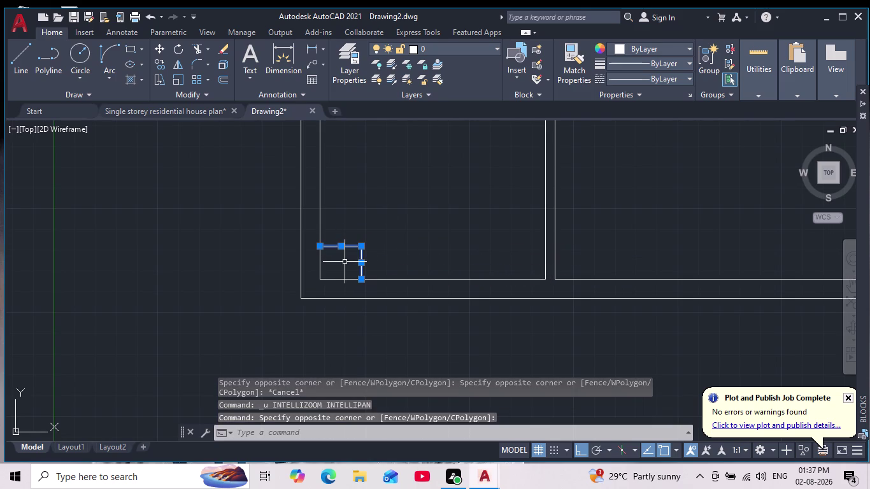
key(Delete)
scroll(down, 3)
middle_drag(360, 280, 342, 330)
scroll(up, 3)
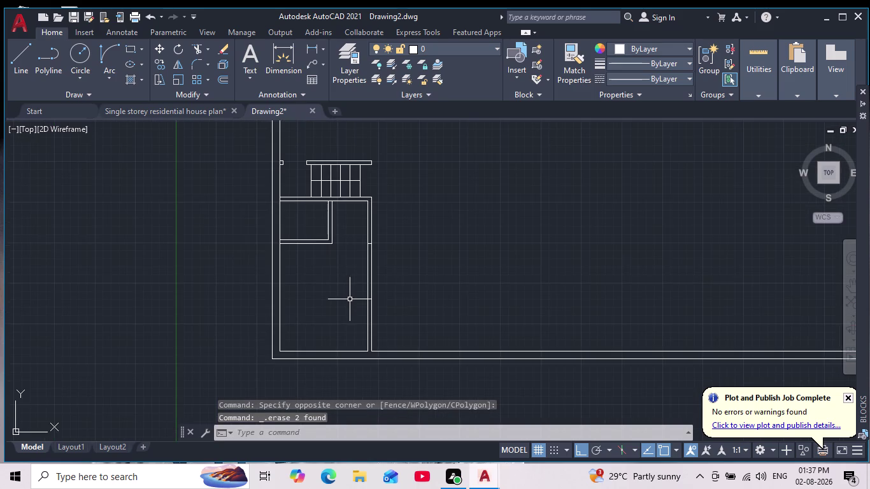
middle_drag(350, 300, 381, 268)
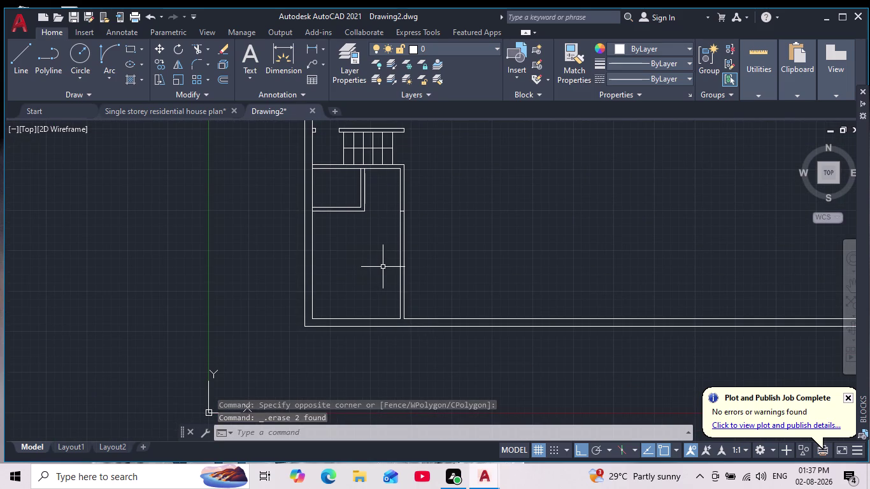